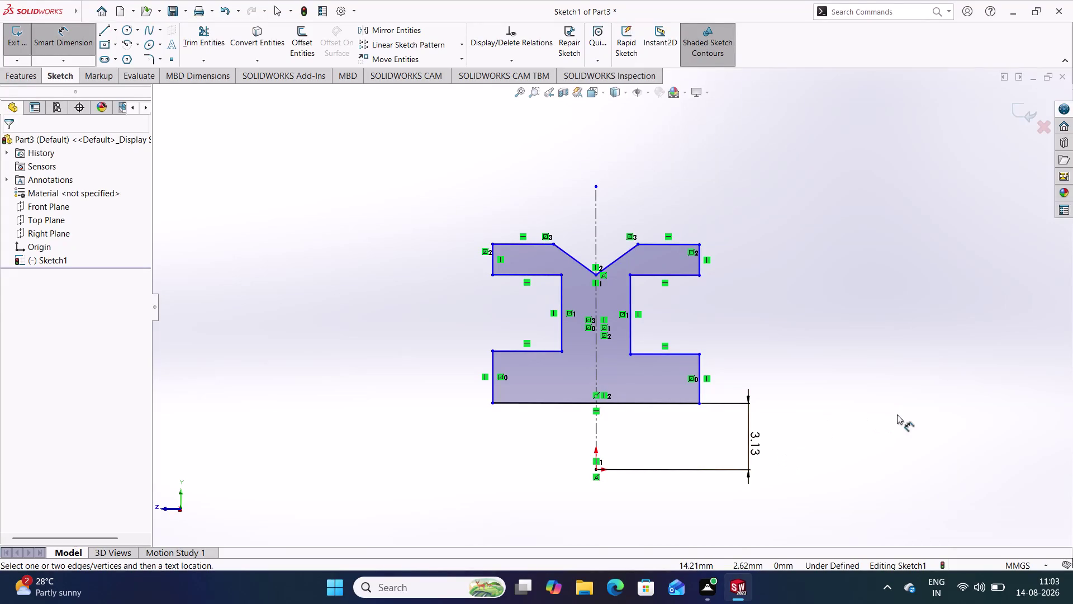
Delete the 3.13 offset dimension from the sketch.
drag(904, 418, 926, 303)
drag(773, 420, 796, 305)
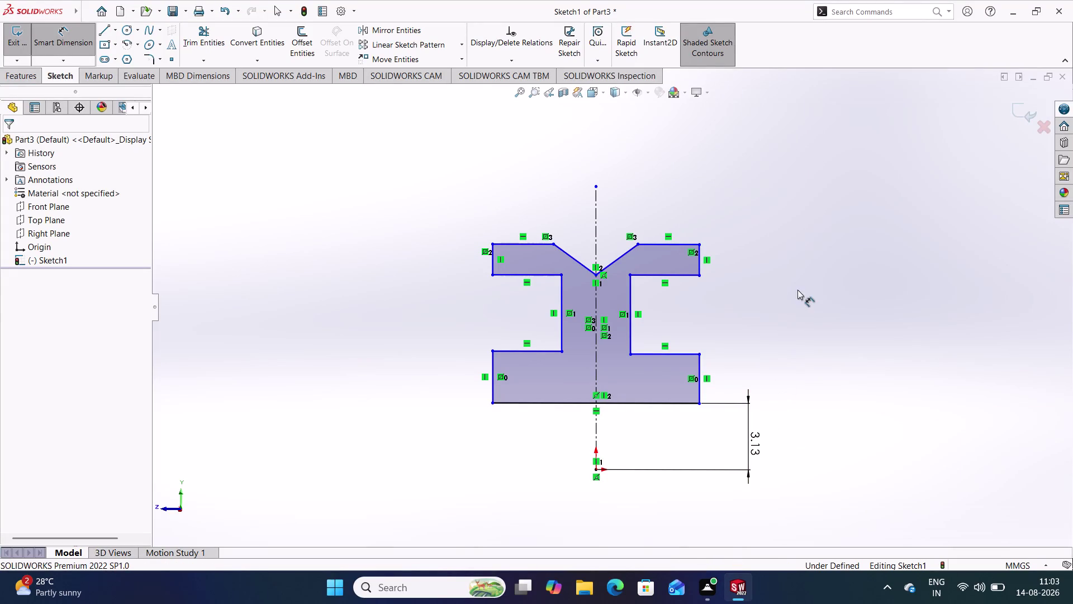
drag(796, 304, 799, 275)
right_drag(836, 464, 862, 292)
right_click(751, 434)
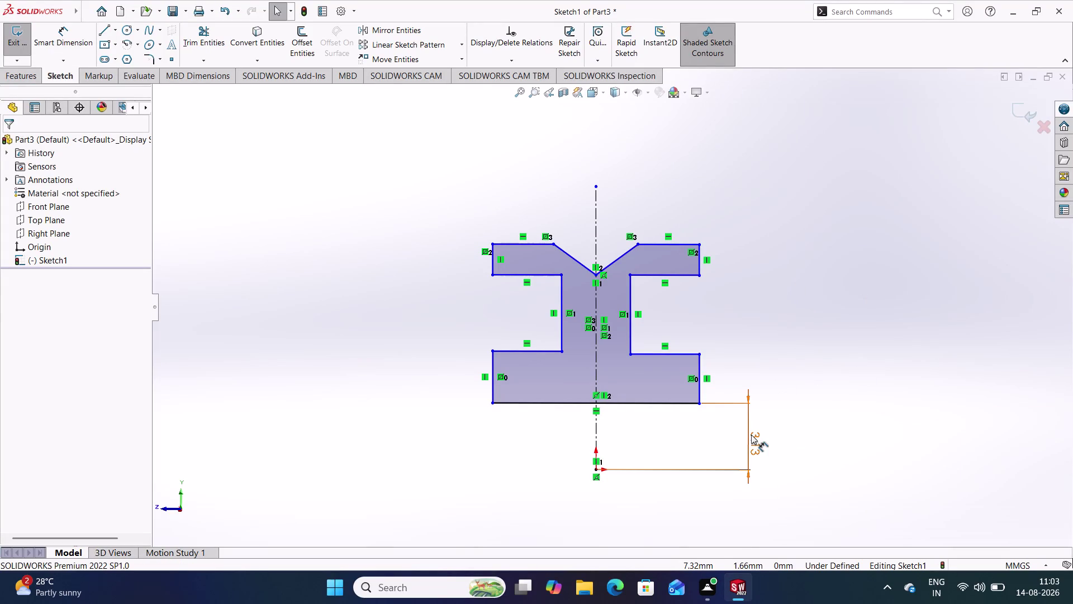
click(799, 433)
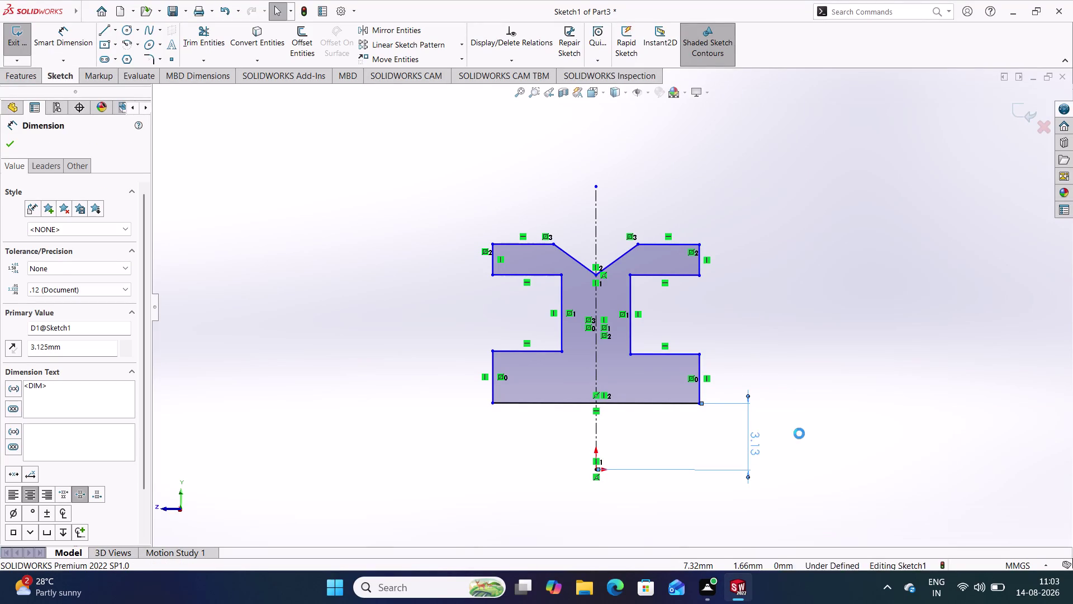
click(790, 395)
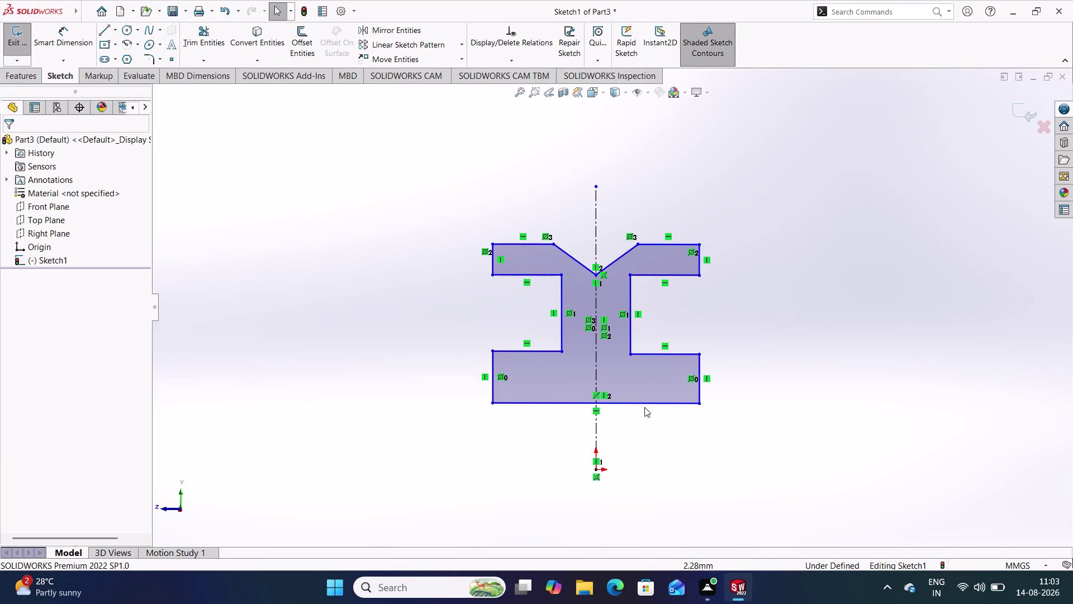
Make the bottom edge's midpoint coincident with the sketch origin.
click(644, 403)
click(592, 470)
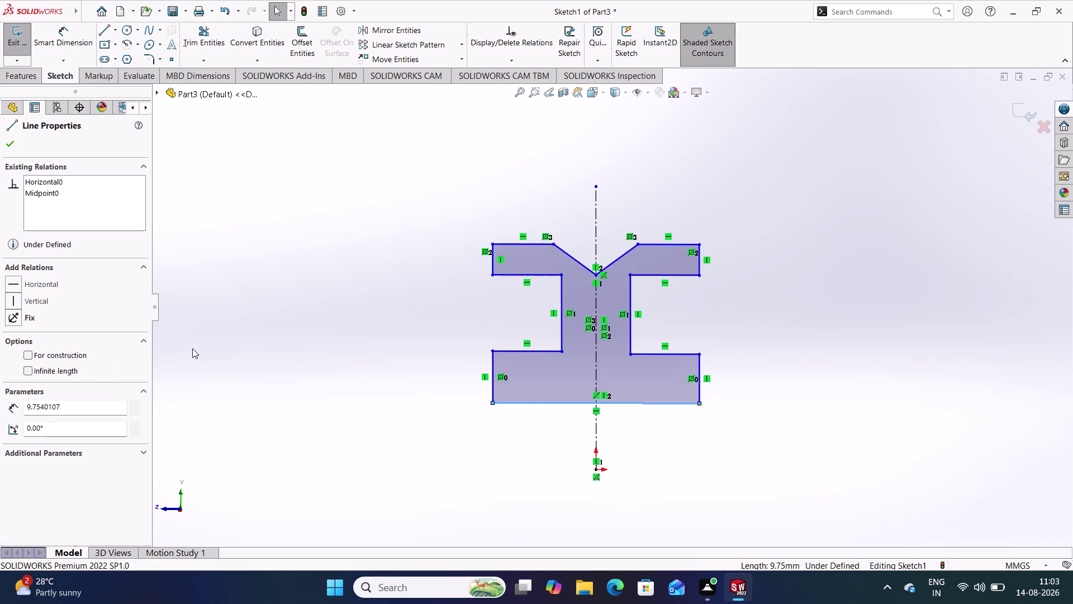
click(197, 347)
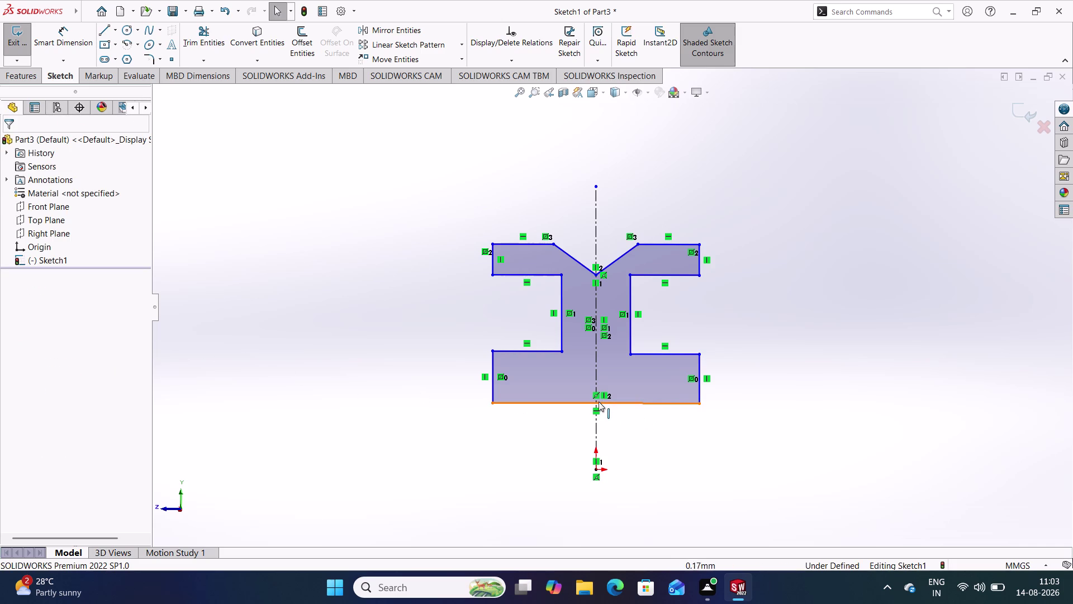
click(594, 401)
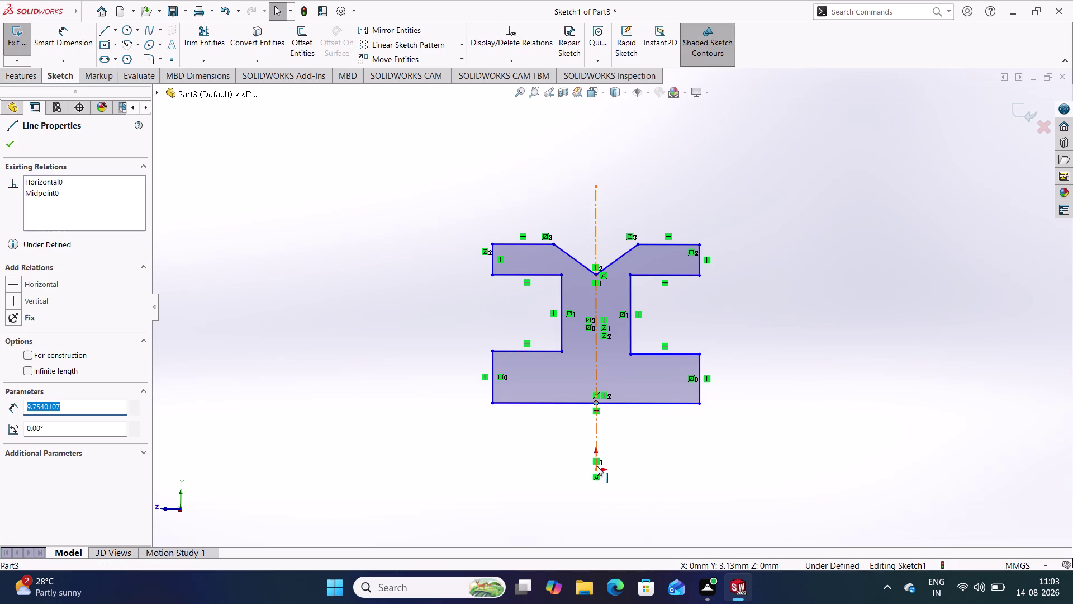
click(595, 468)
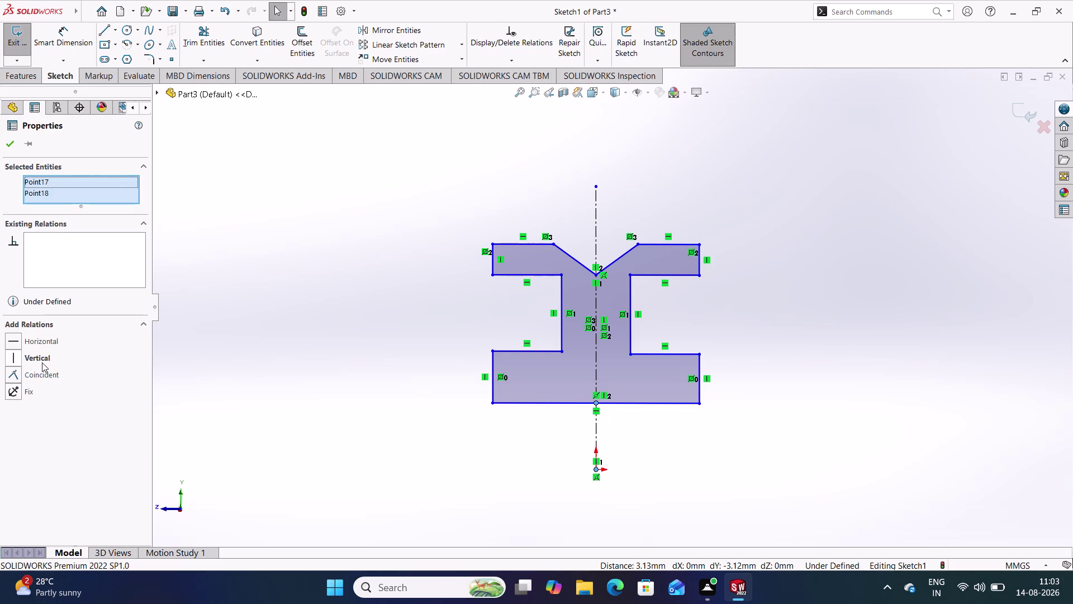
click(48, 374)
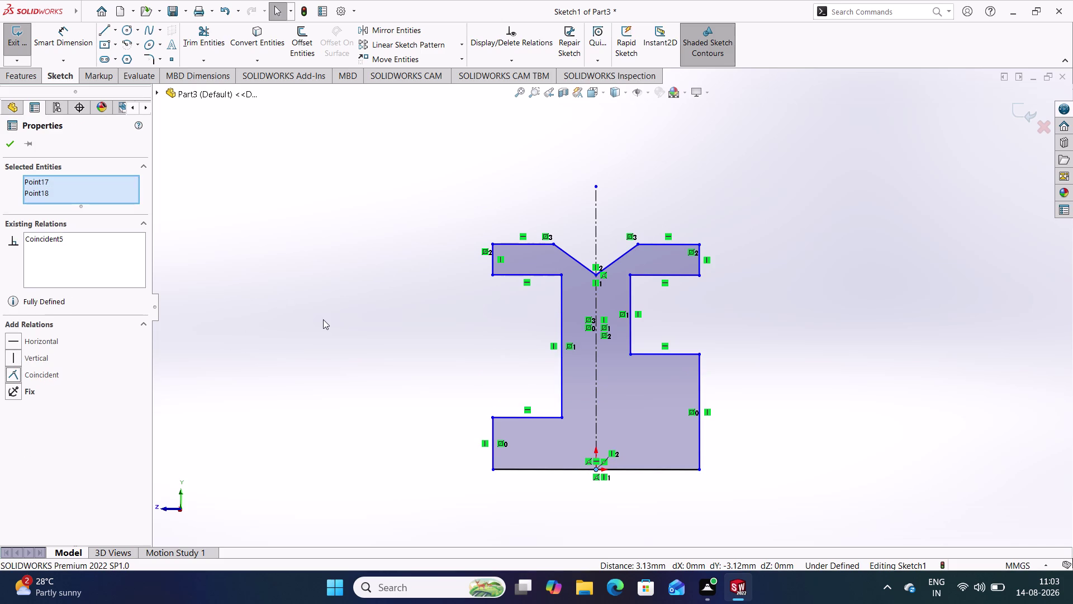
click(323, 319)
click(825, 364)
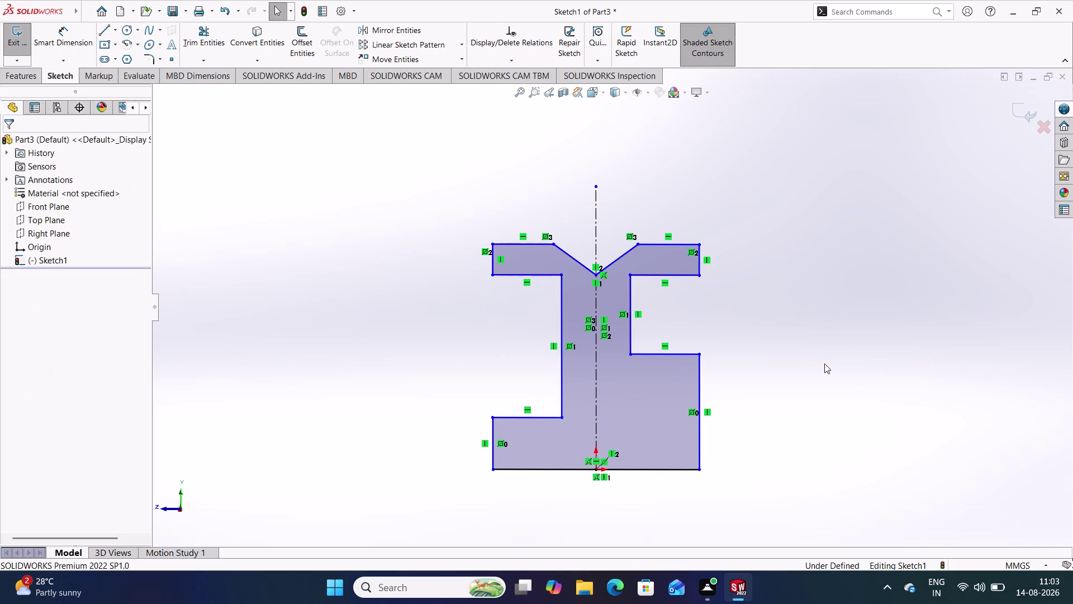
Make the lower left and lower right step edges equal.
drag(685, 356, 687, 382)
click(803, 366)
click(682, 381)
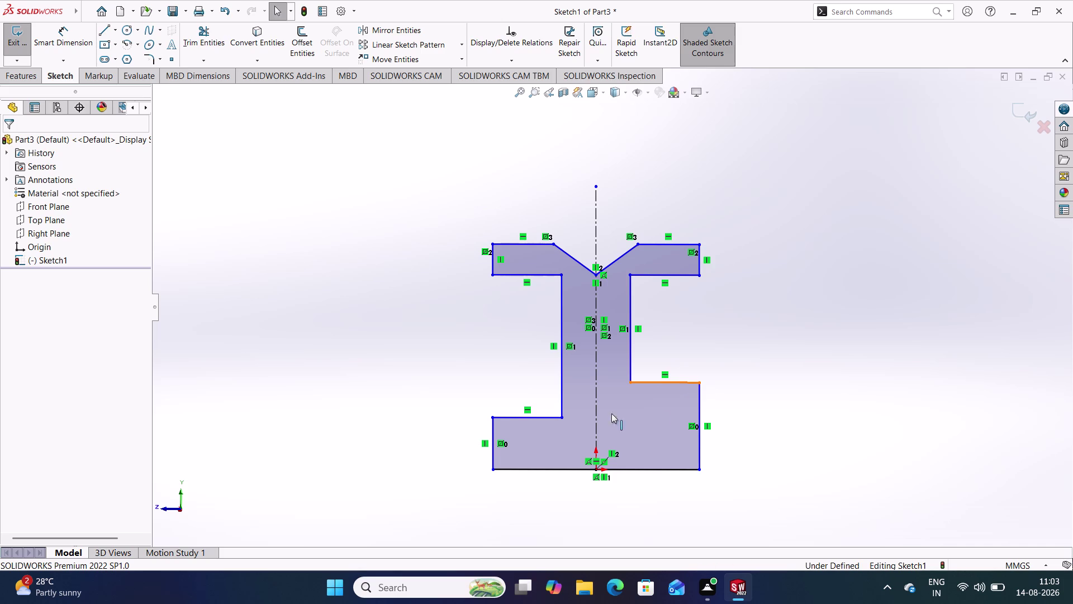
click(540, 419)
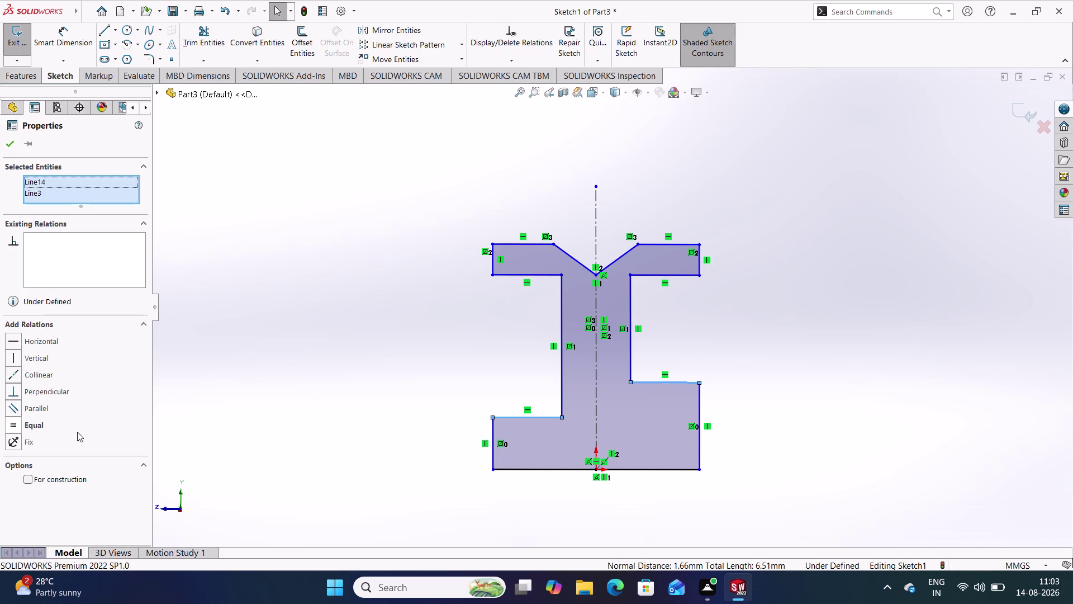
click(49, 377)
click(309, 323)
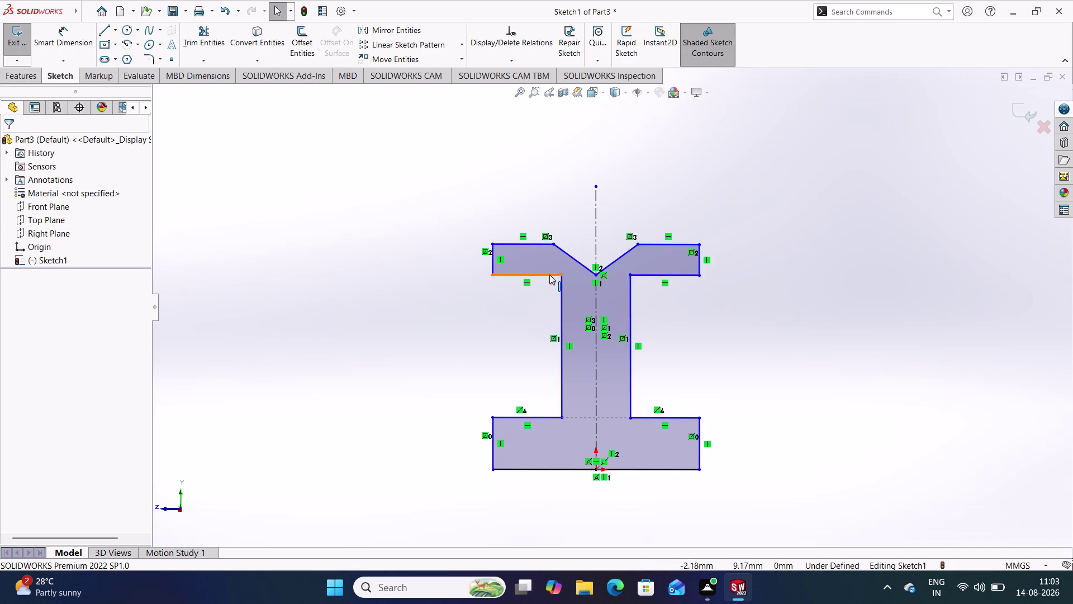
Make the left and right flange undersides collinear.
drag(549, 274, 549, 285)
click(508, 344)
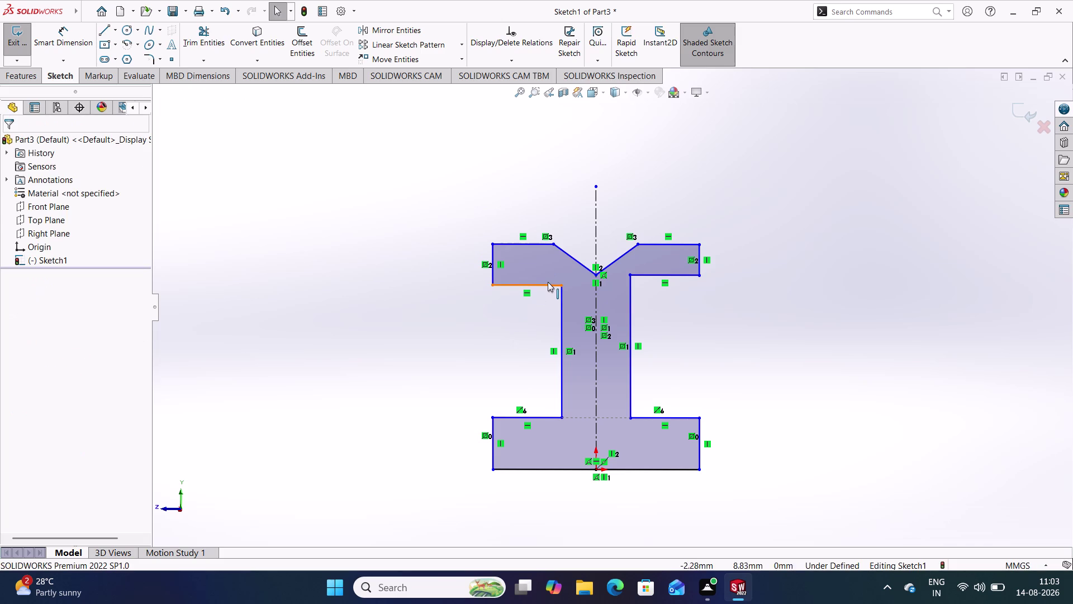
click(546, 285)
click(659, 274)
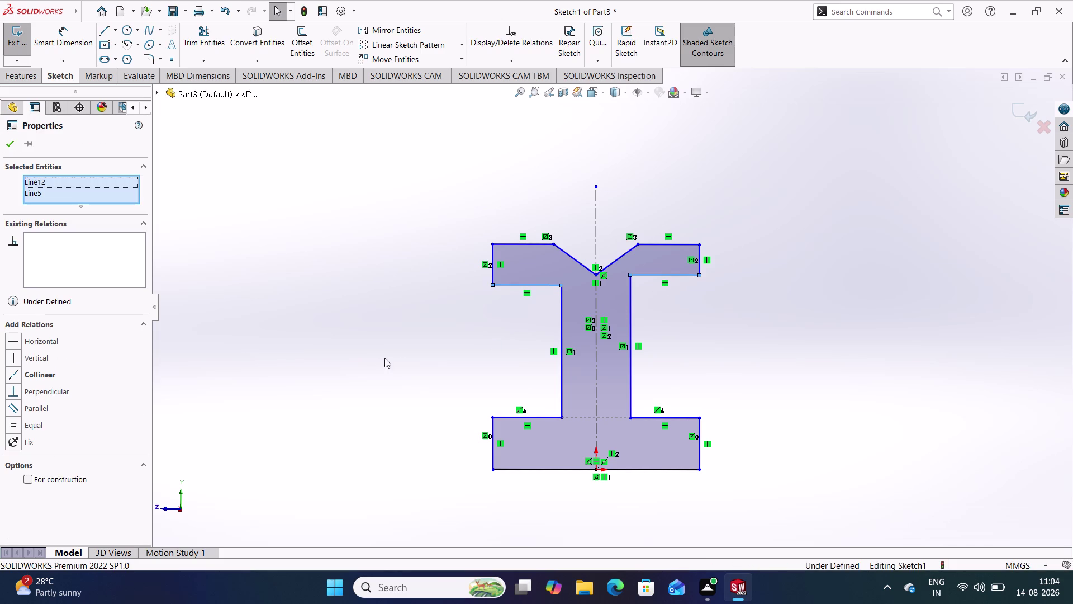
click(38, 372)
click(361, 271)
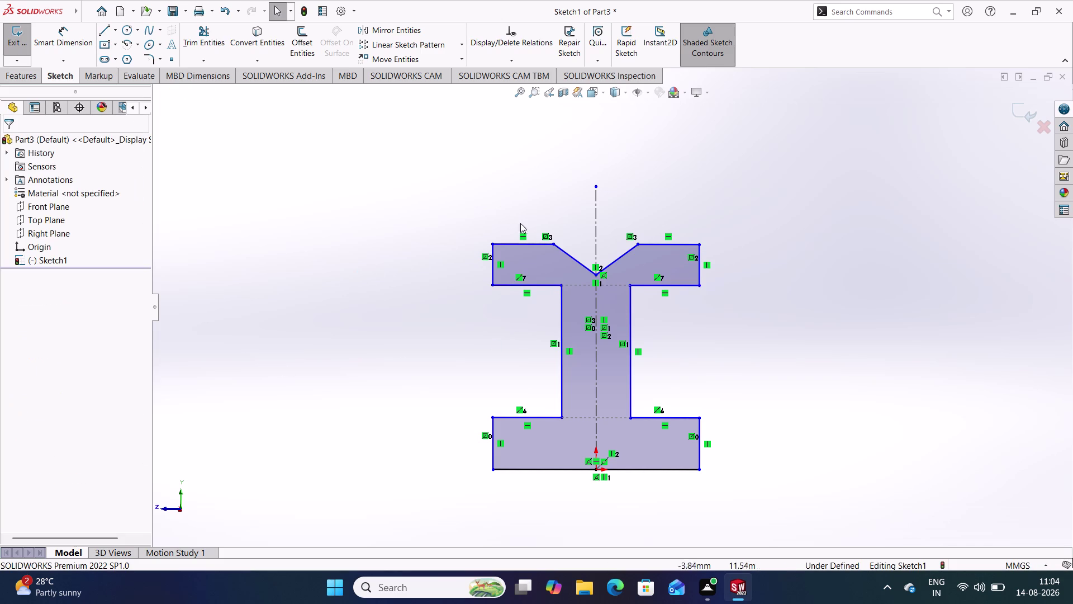
Make the top left and top right edges collinear.
click(532, 242)
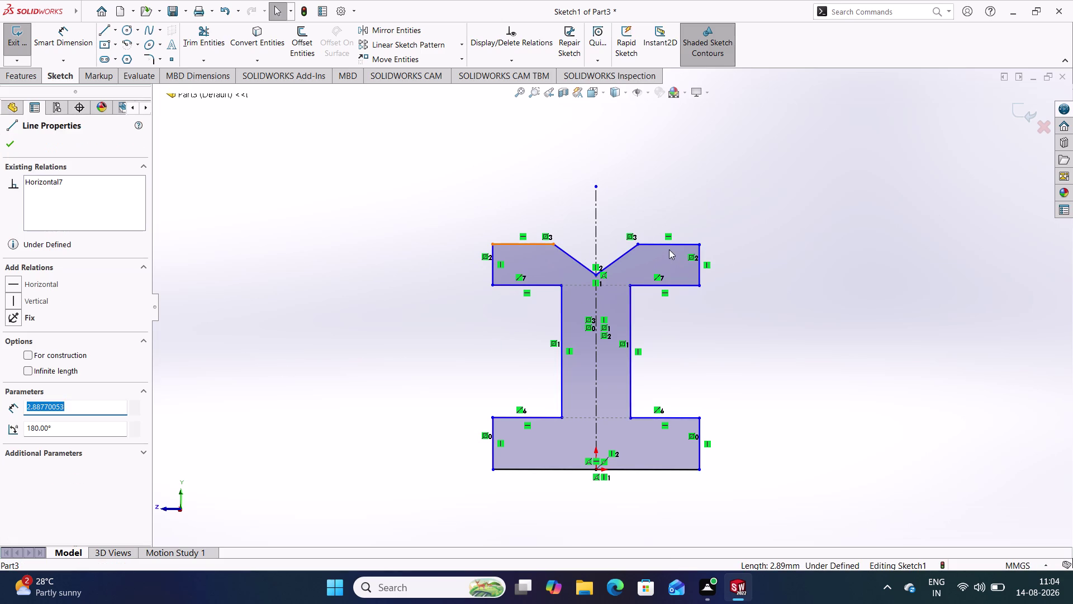
click(671, 243)
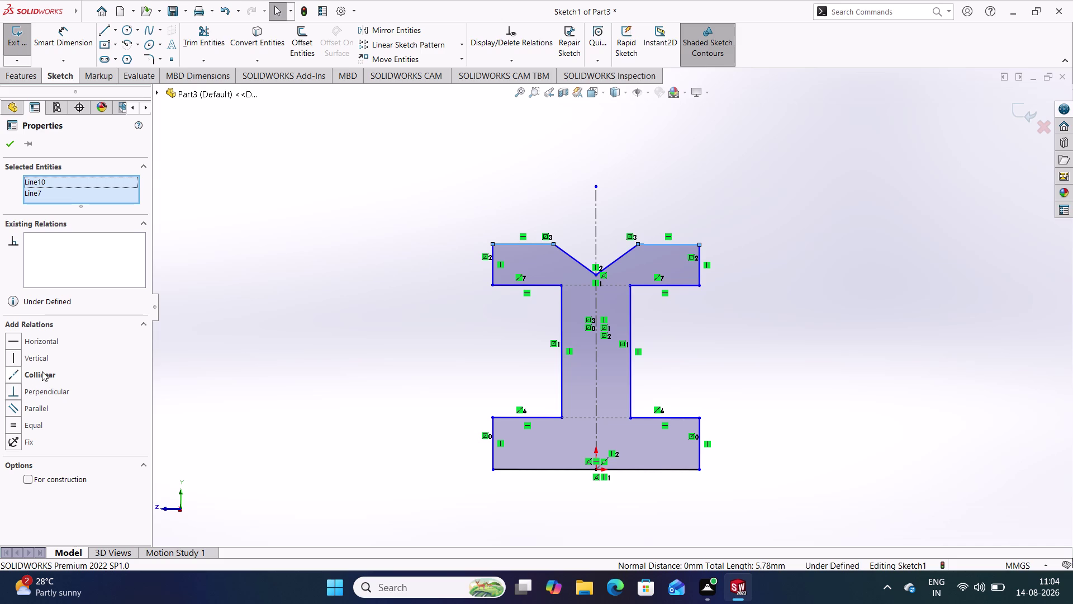
click(41, 373)
click(313, 263)
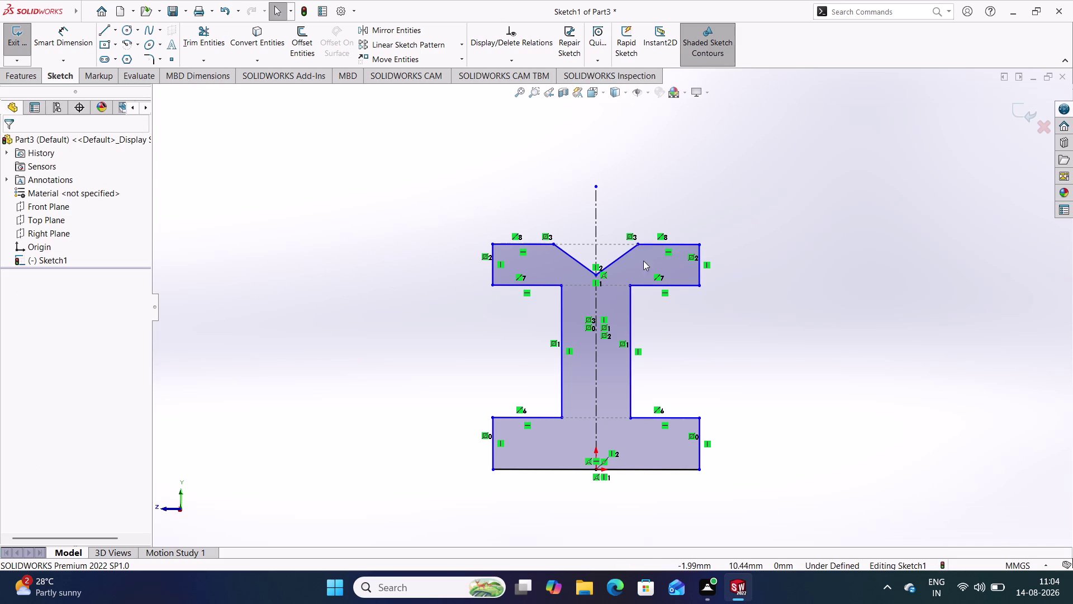
right_drag(801, 354, 805, 219)
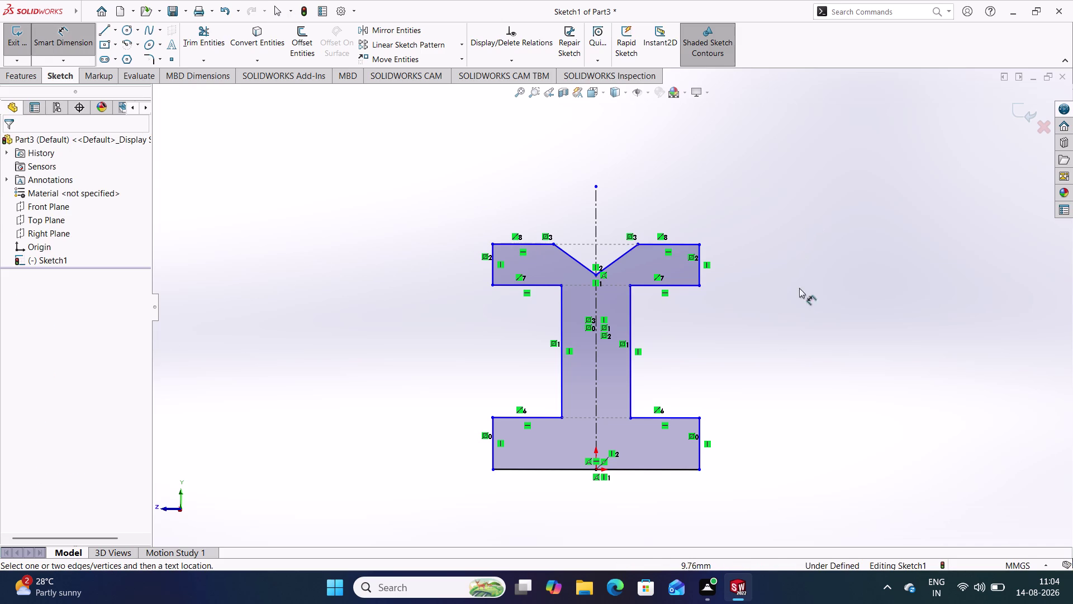
Dimension the lower shoulder's right edge at 10, then change it to 5 mm.
click(698, 459)
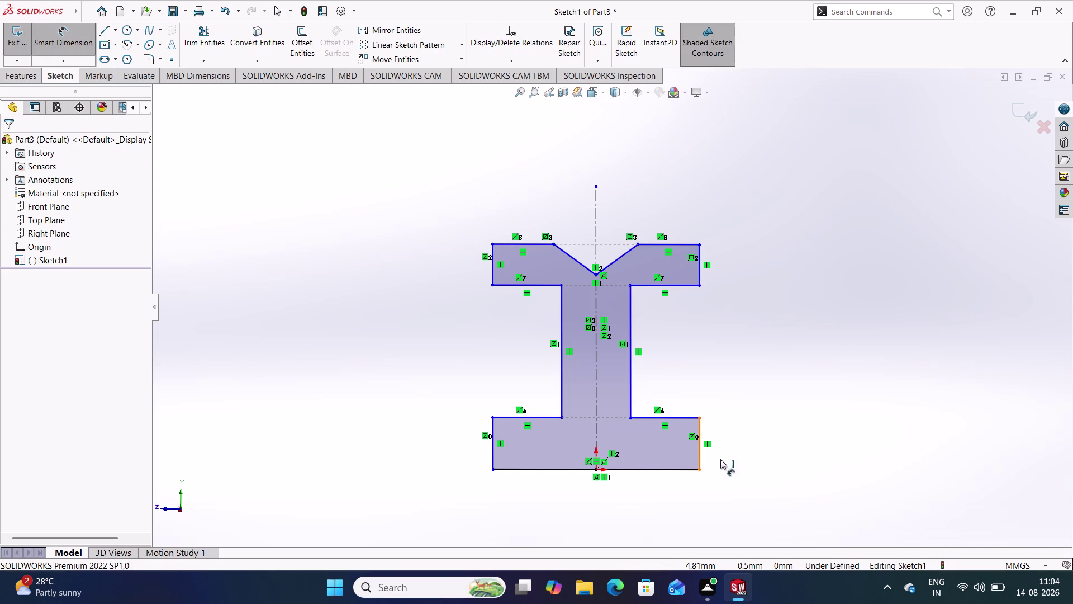
click(749, 450)
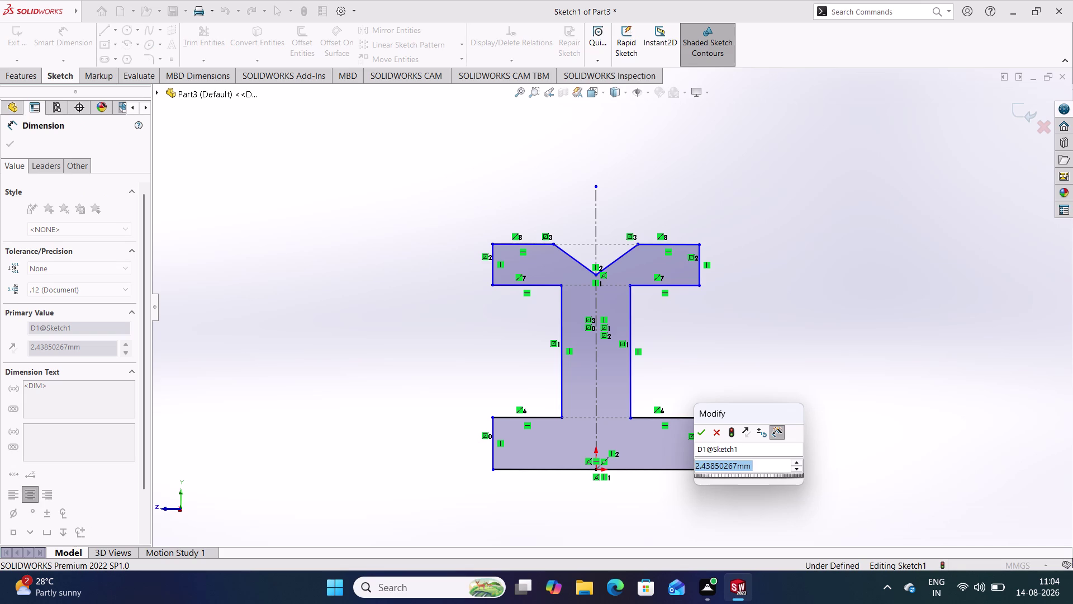
text(1)
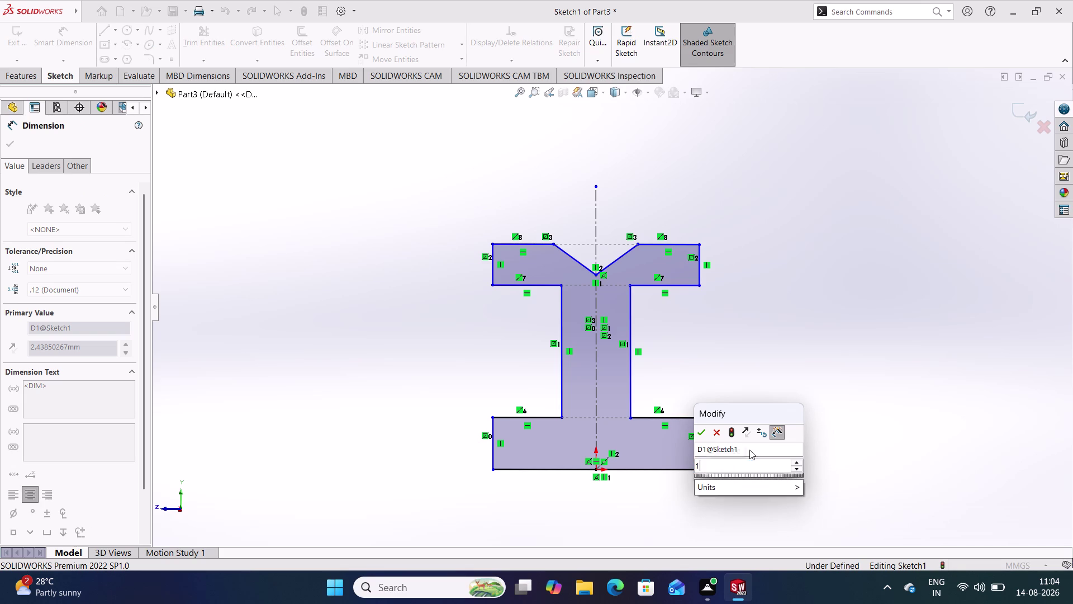
text(0)
key(Return)
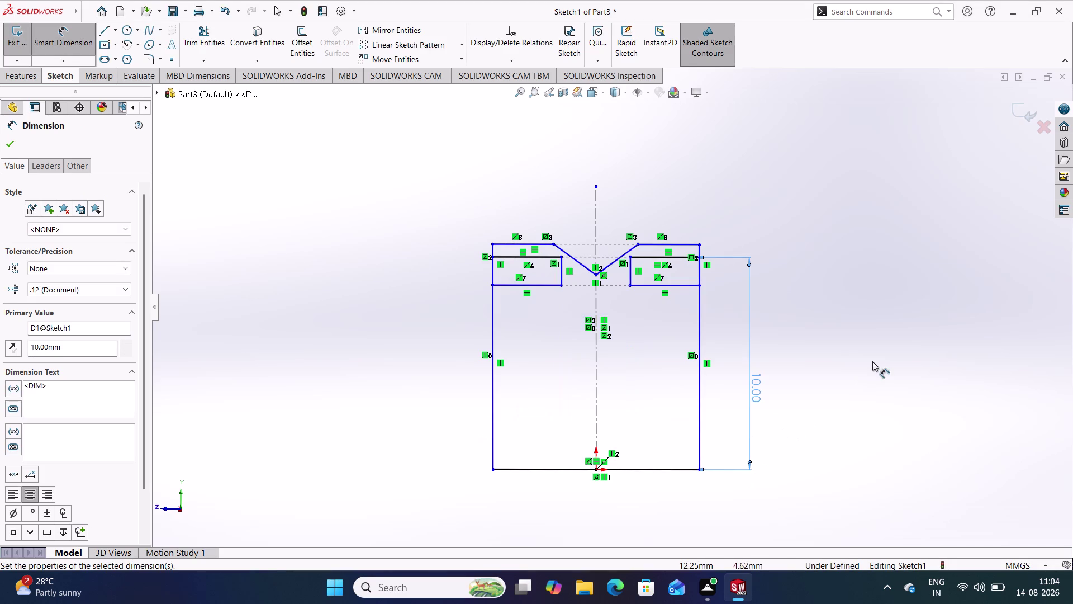
click(879, 357)
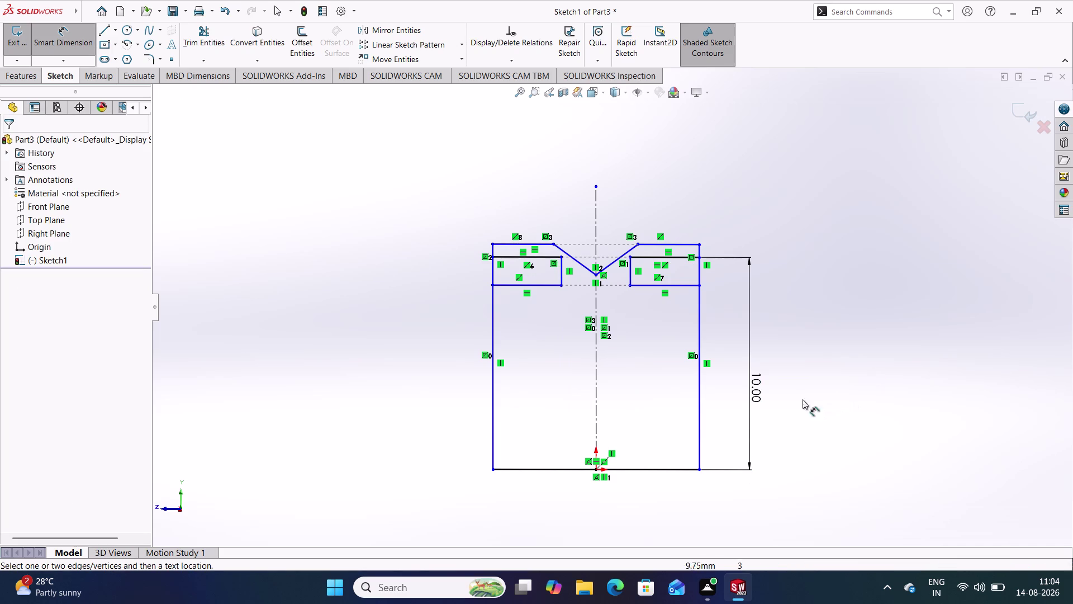
double_click(759, 381)
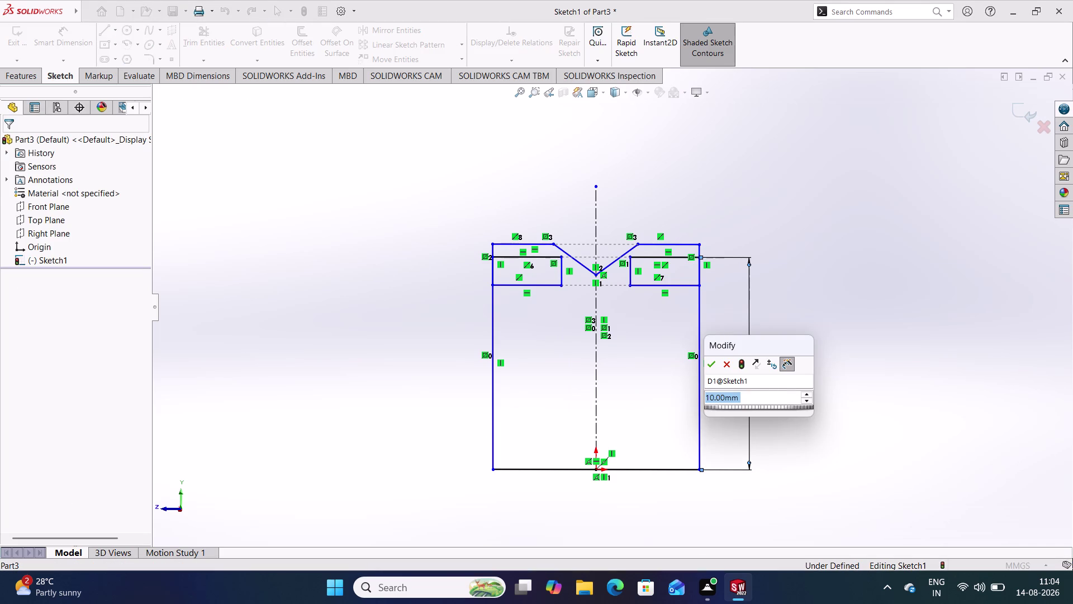
key(5)
key(Return)
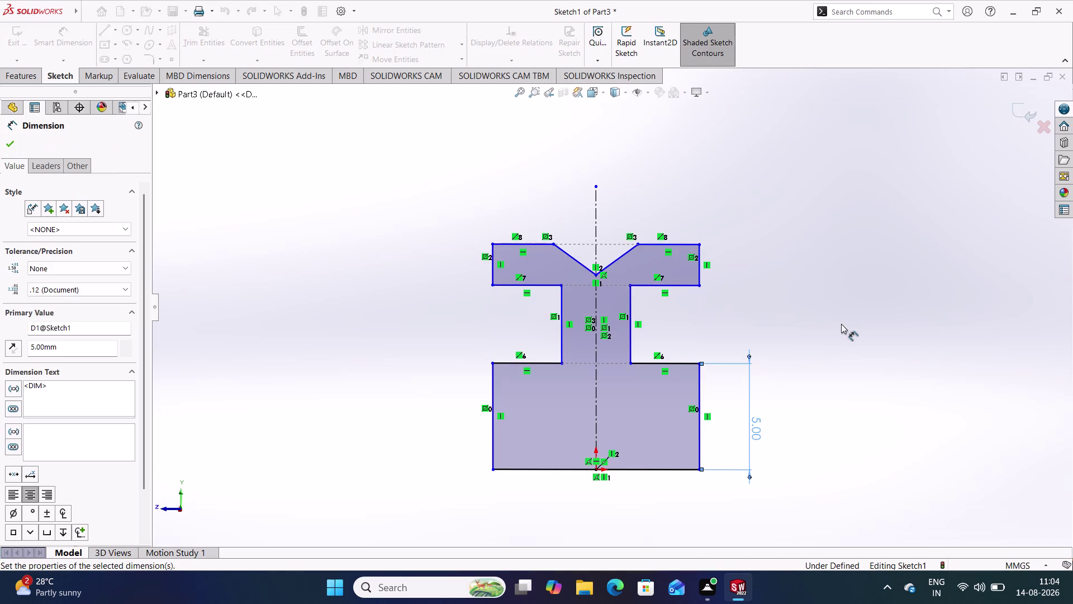
click(837, 325)
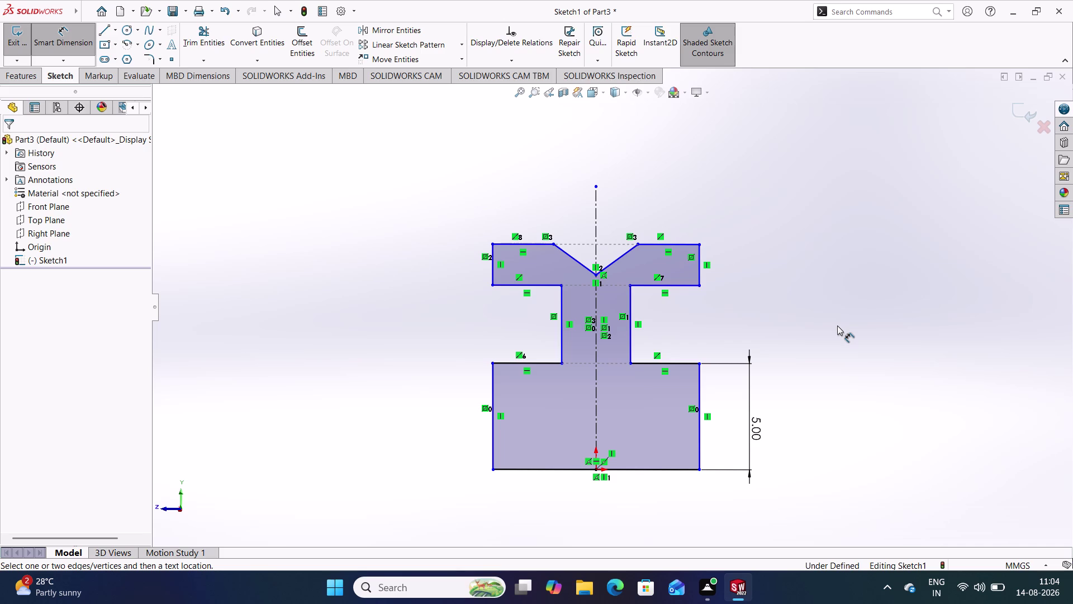
click(700, 466)
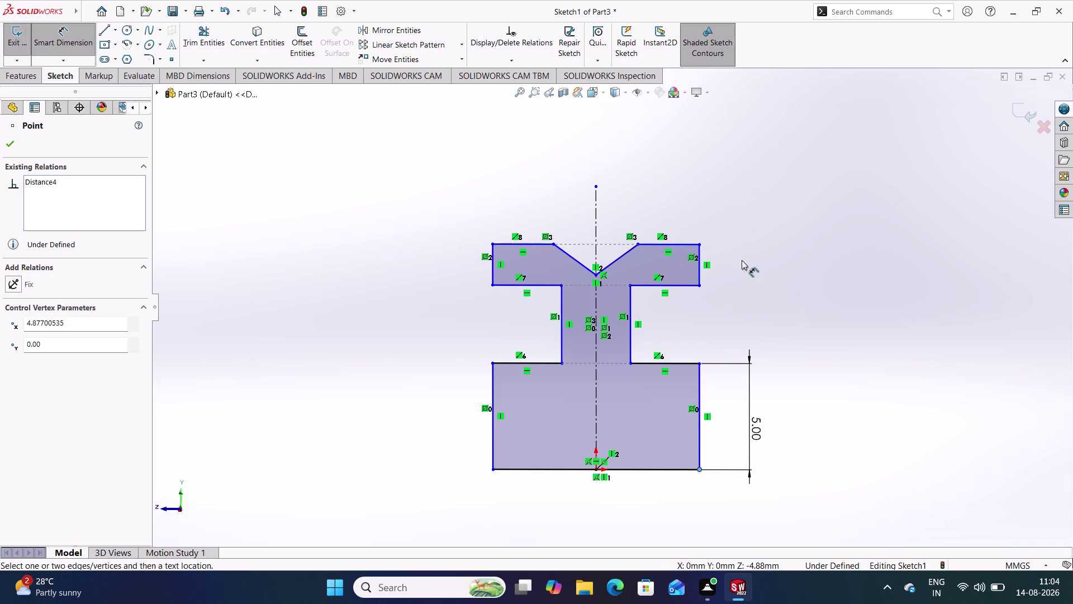
Set the profile's overall height dimension to 20 mm.
click(701, 245)
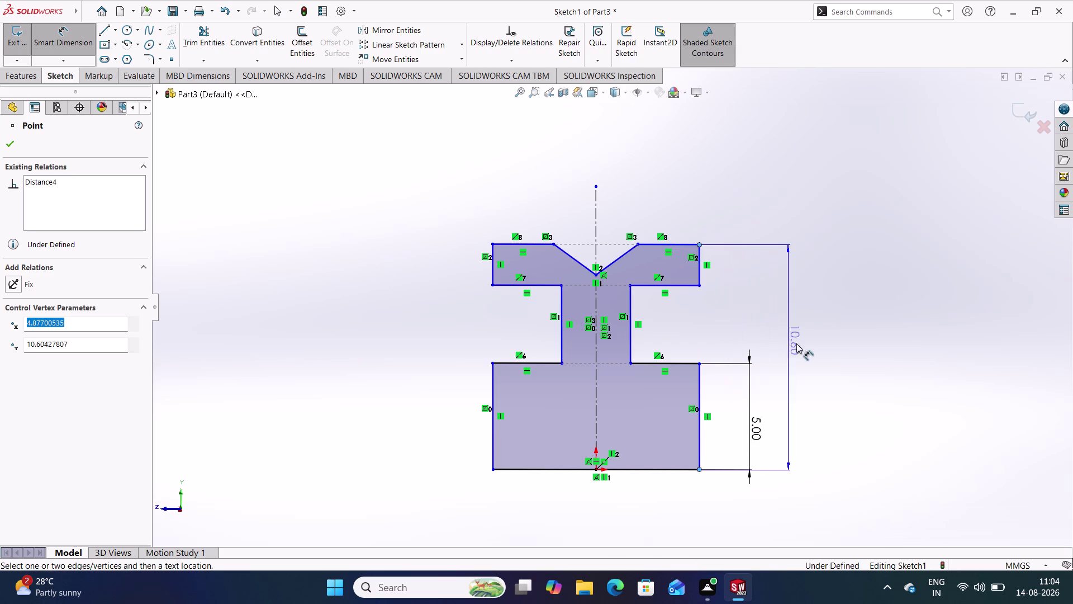
click(808, 368)
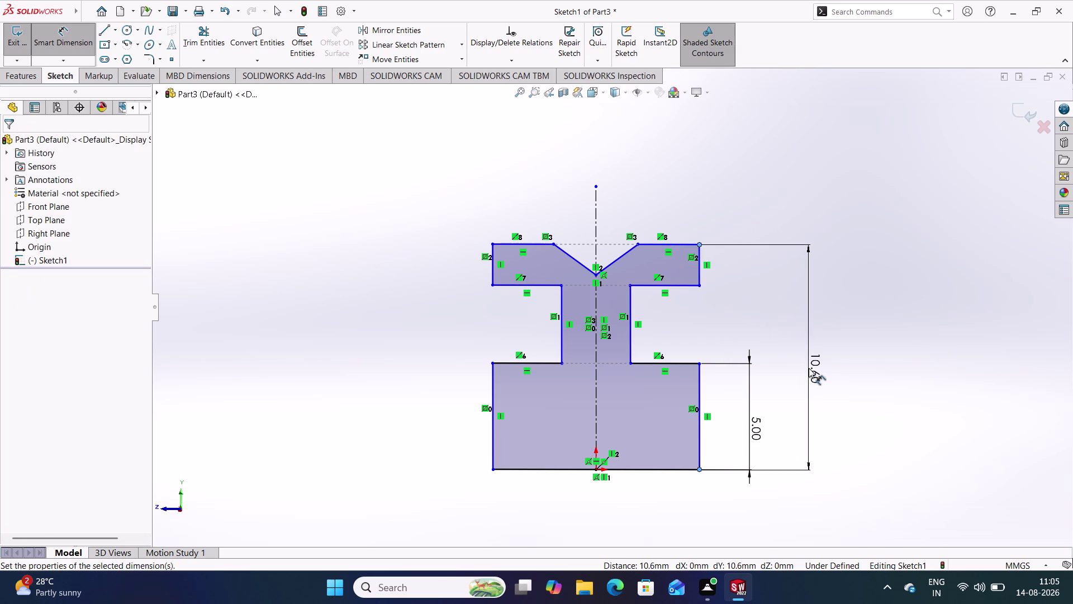
text(20)
key(Return)
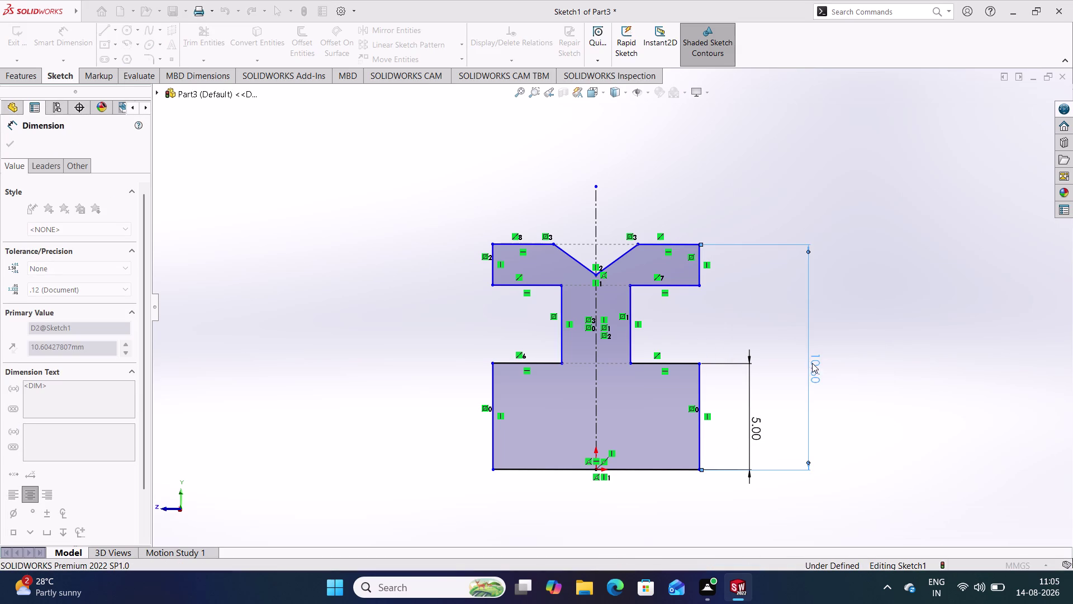
Dimension the height from the base corner to the head's underside at 16 mm.
click(885, 274)
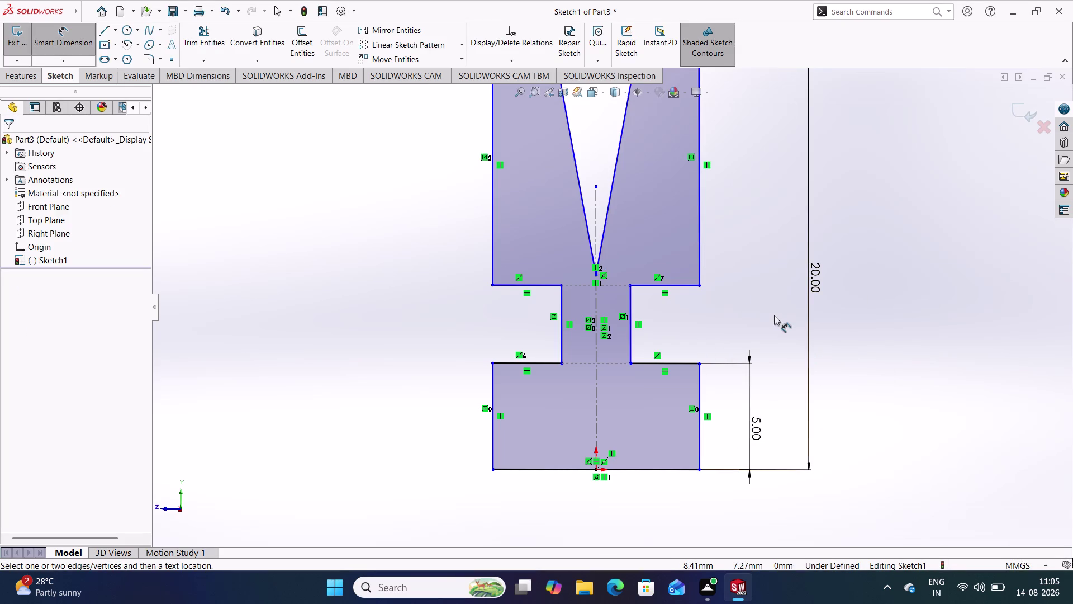
click(700, 470)
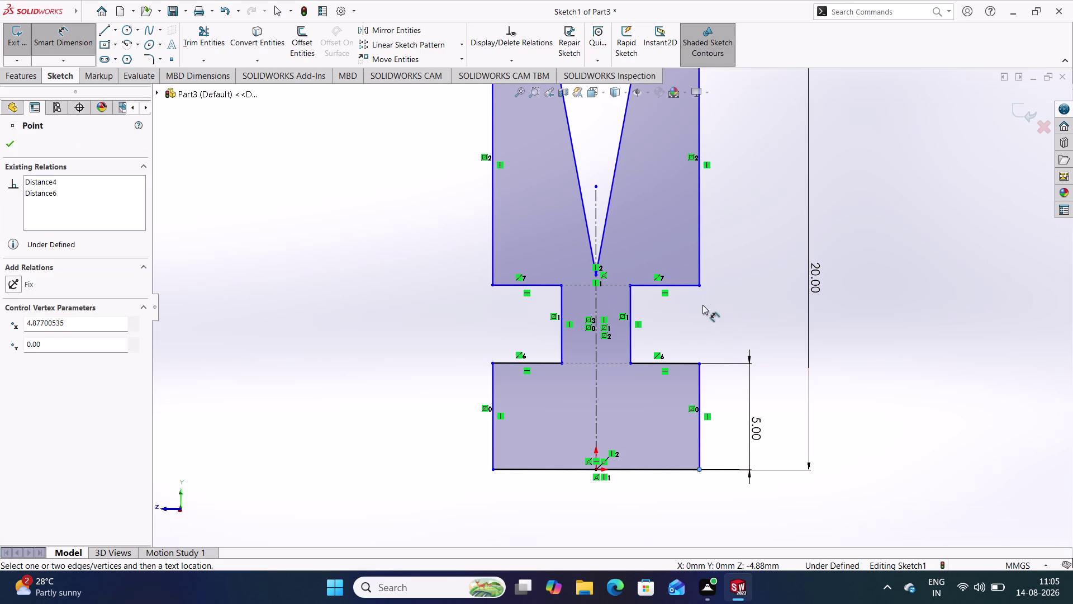
click(702, 288)
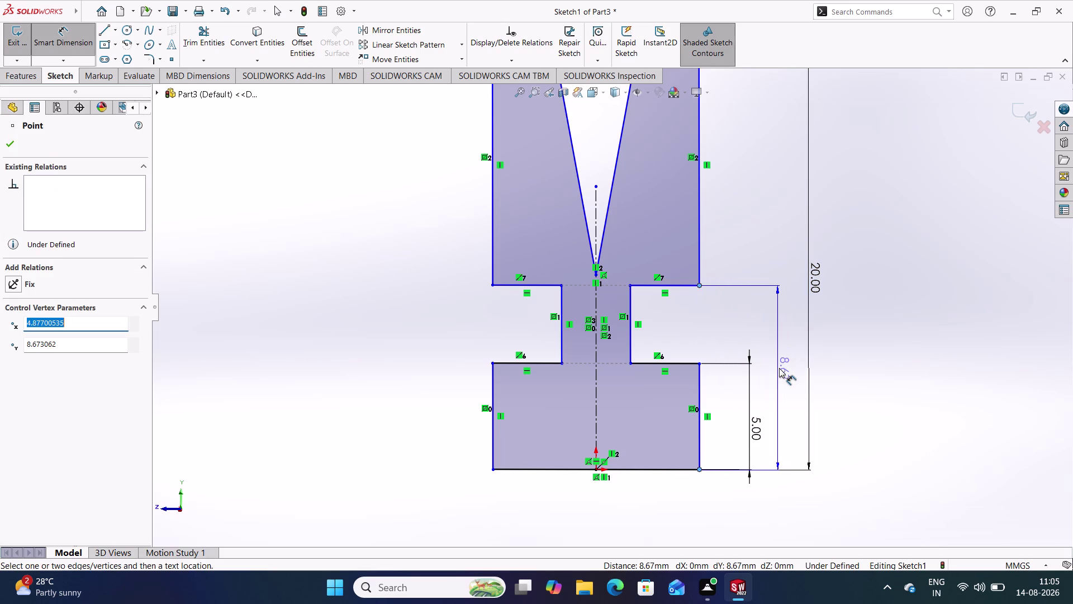
click(779, 333)
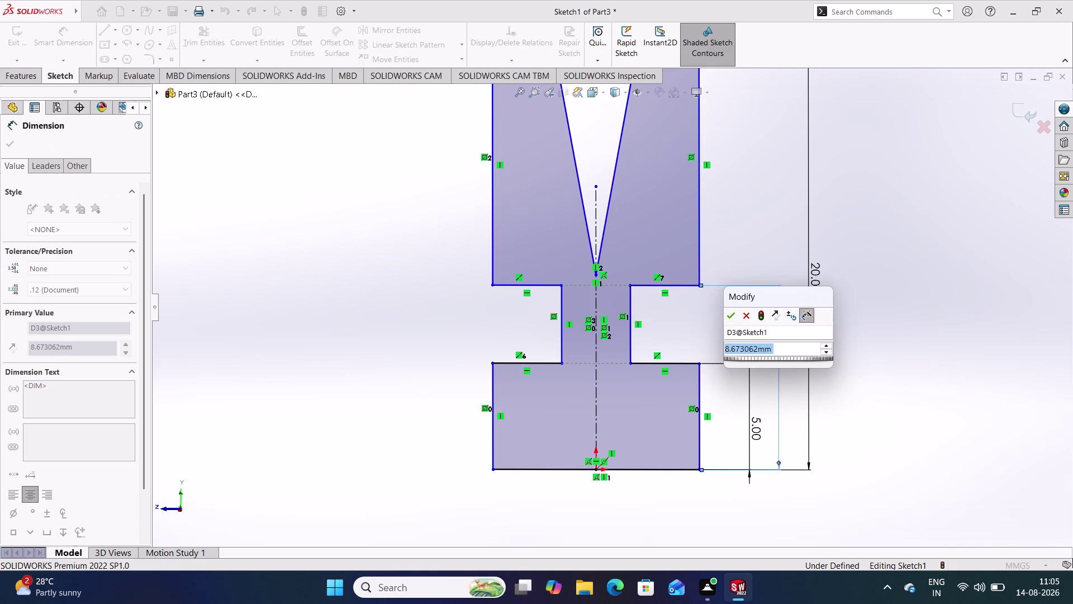
text(33)
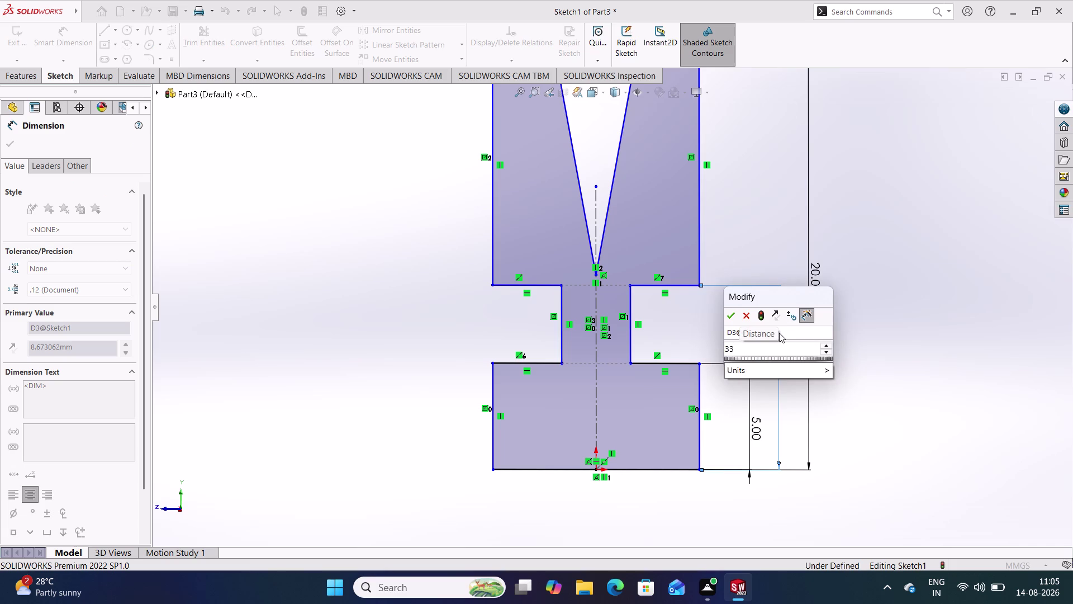
key(backslash)
key(2)
key(Return)
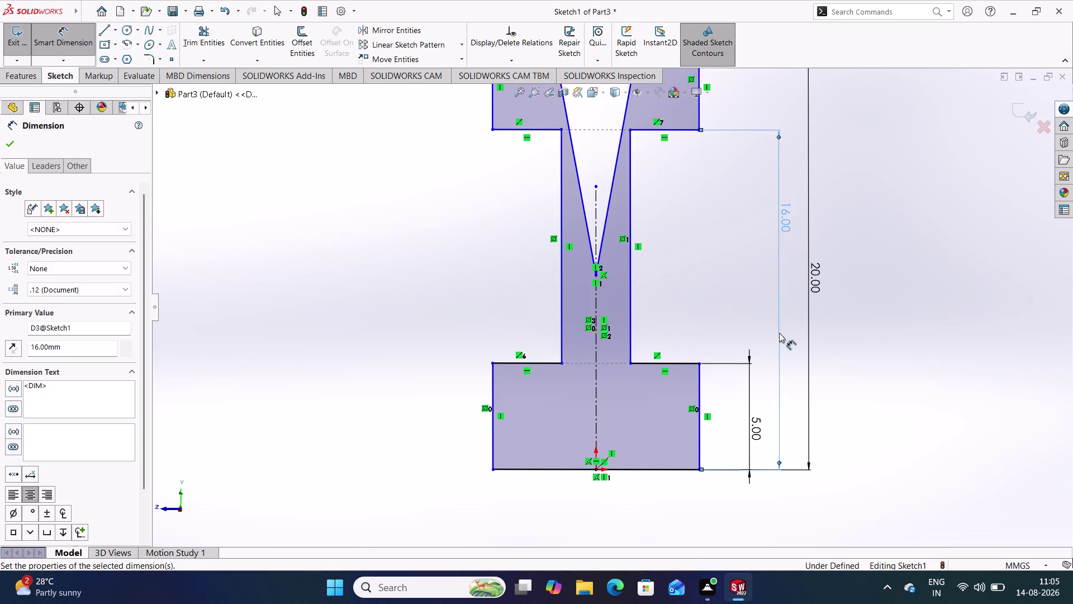
click(702, 251)
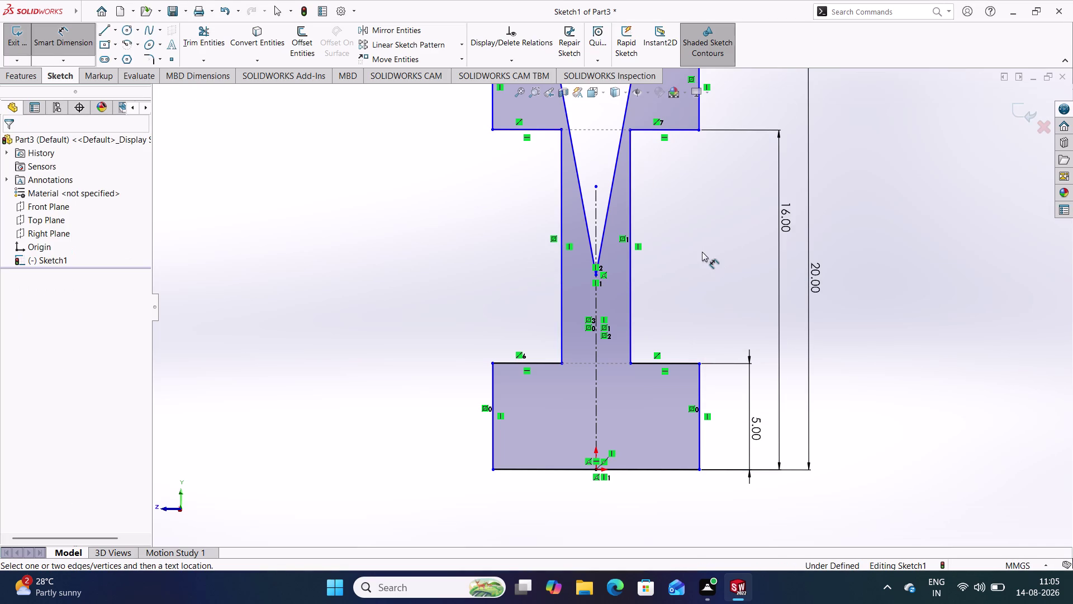
Change the head-underside height dimension to 16.5 mm.
double_click(784, 212)
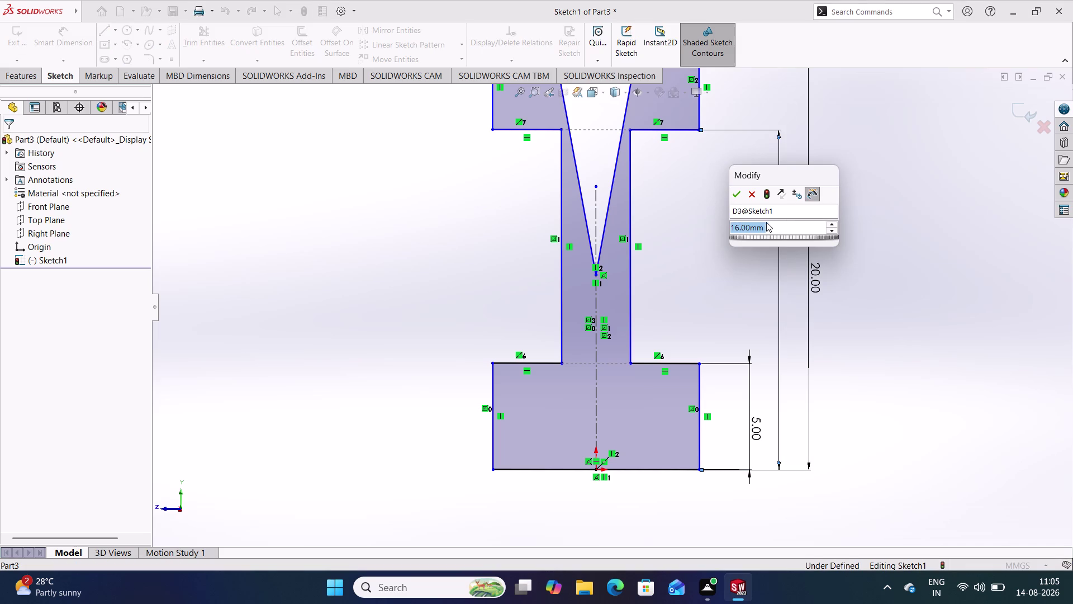
click(751, 224)
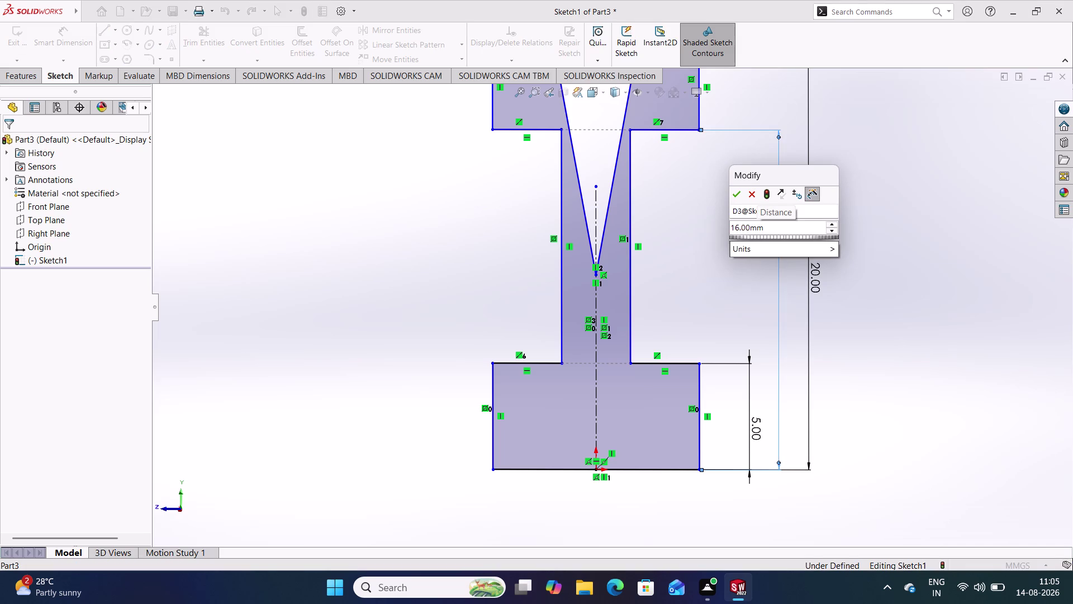
text(\\)
key(BackSpace)
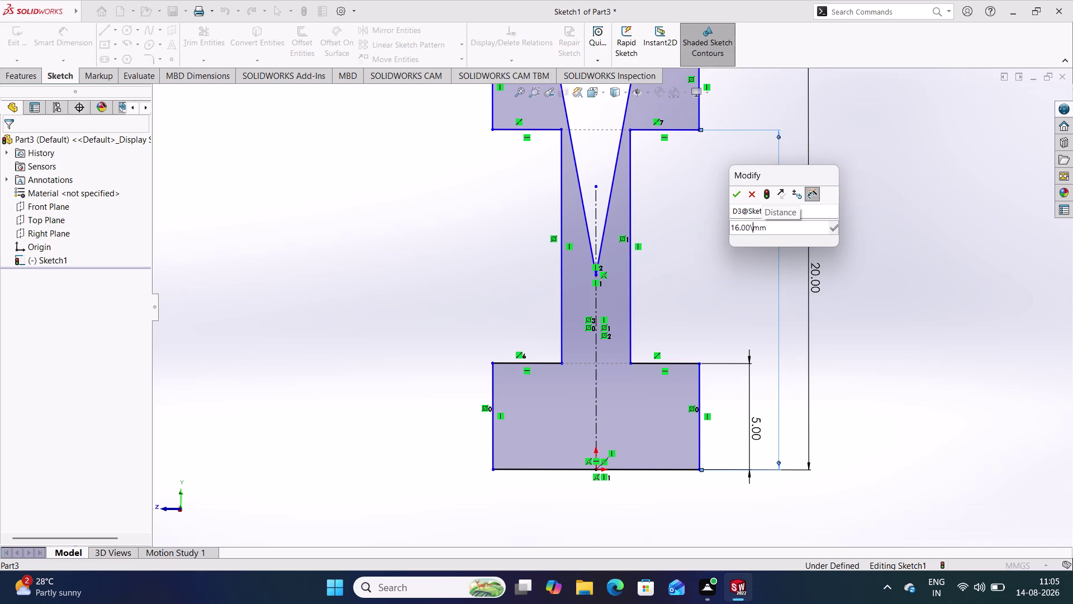
key(BackSpace)
key(BackSpace)
key(BackSpace)
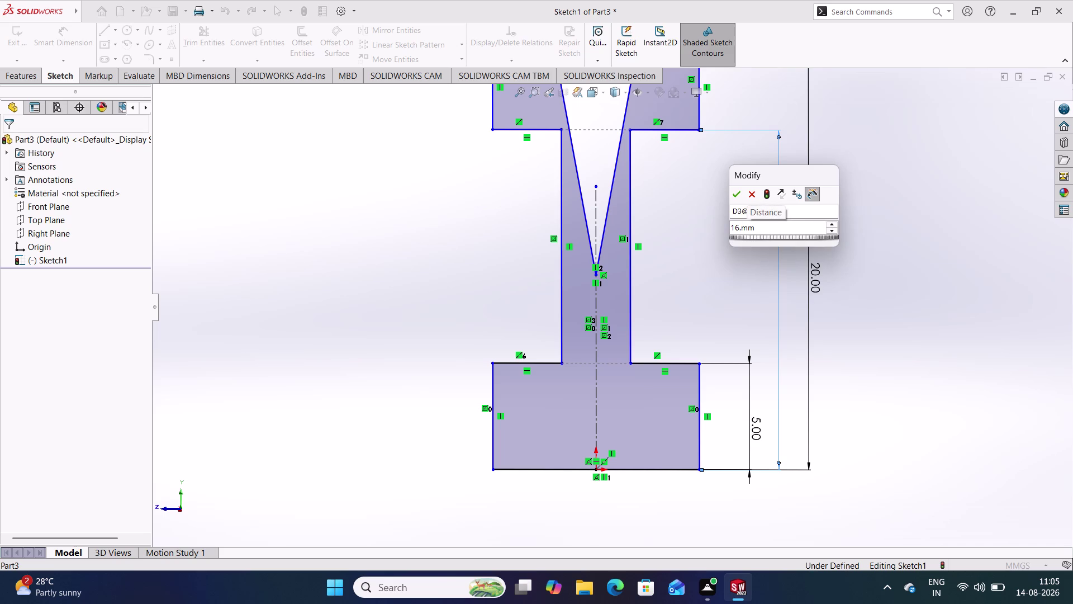
key(5)
key(Return)
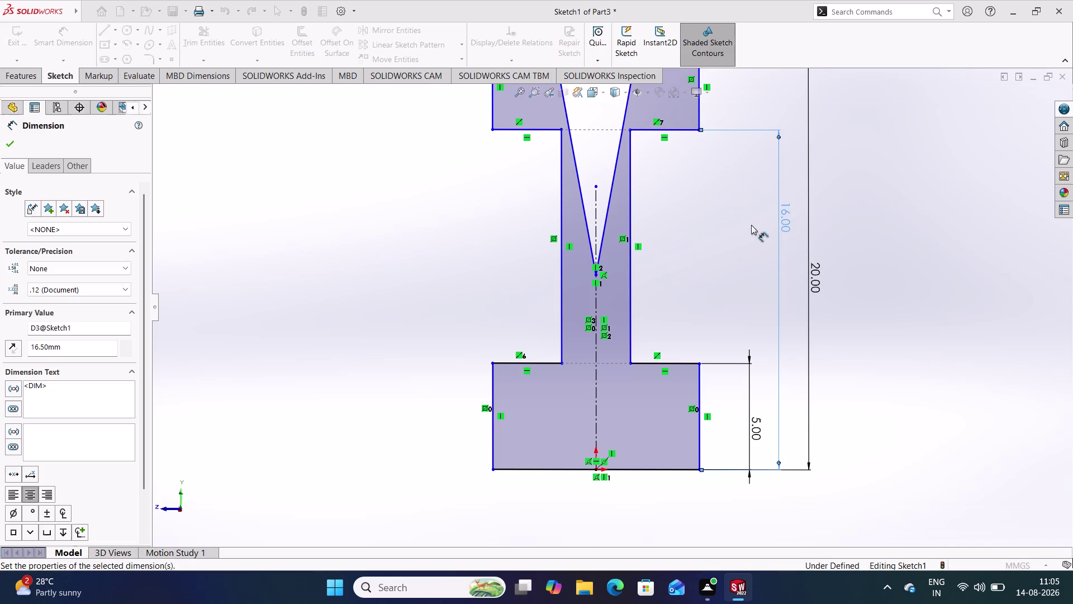
click(892, 208)
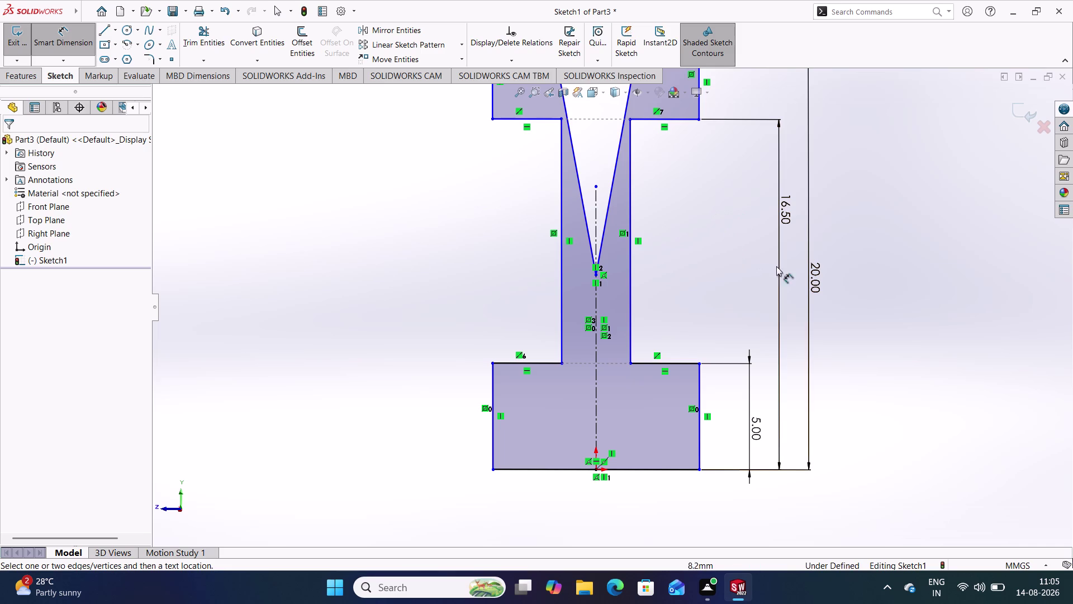
right_drag(893, 362, 882, 198)
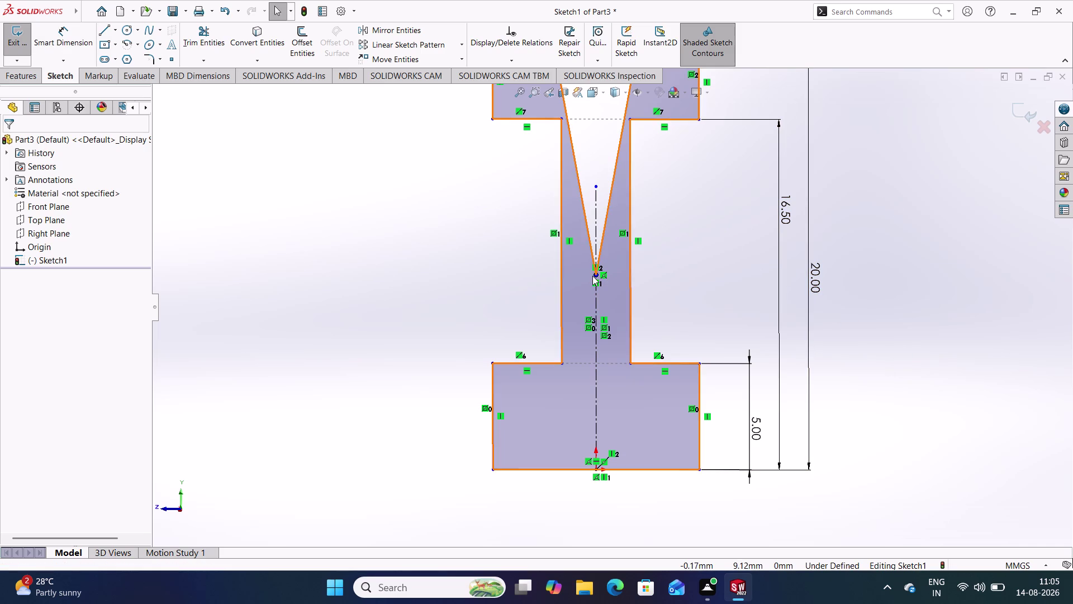
Drag the V-notch tip up onto the head's lower edge.
drag(596, 274, 599, 129)
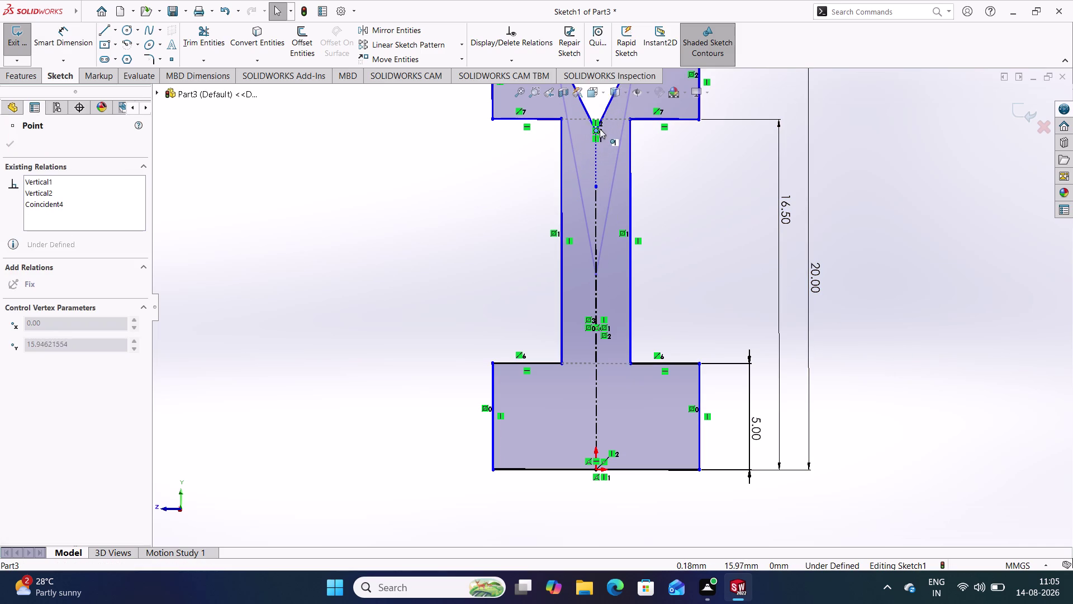
drag(600, 129, 601, 119)
click(721, 183)
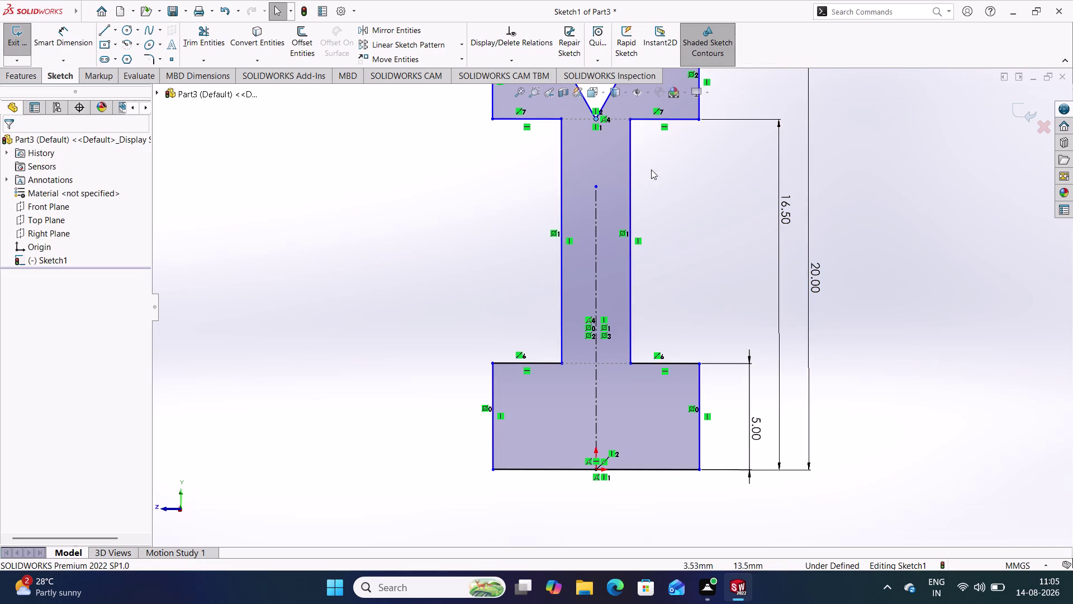
Extend the centerline up through the head, above its top edge.
scroll(up, 3)
scroll(up, 3)
scroll(down, 3)
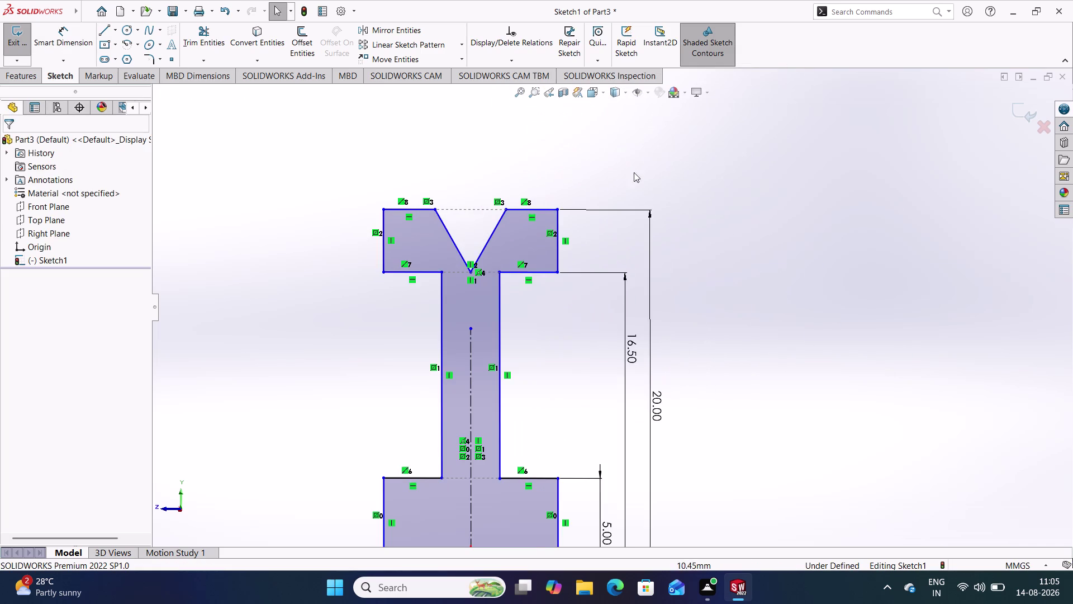
scroll(down, 3)
middle_drag(495, 178, 507, 165)
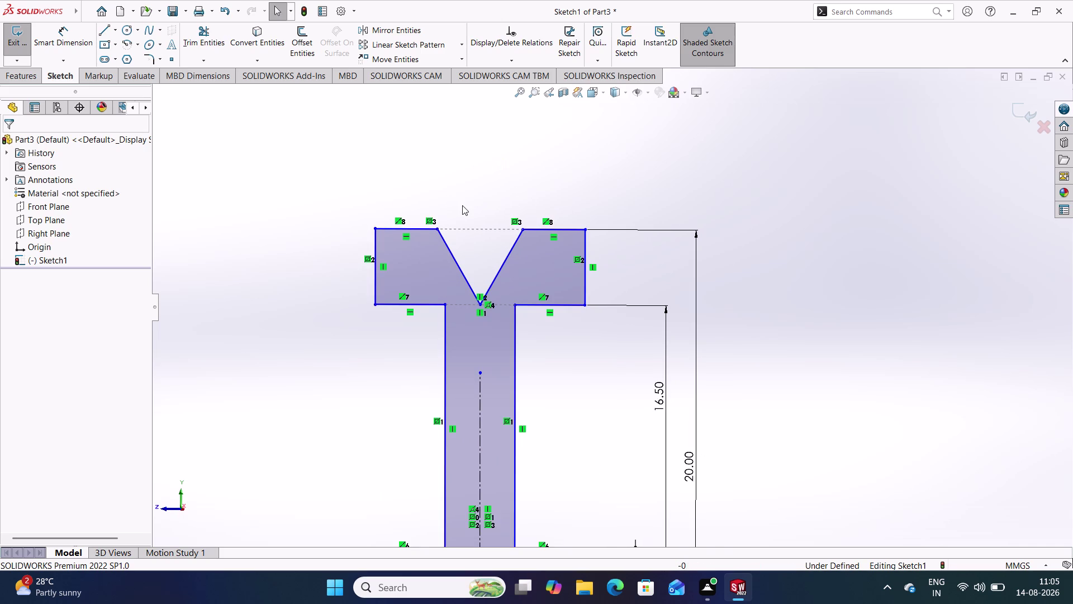
scroll(down, 3)
scroll(up, 3)
scroll(down, 3)
scroll(down, 3)
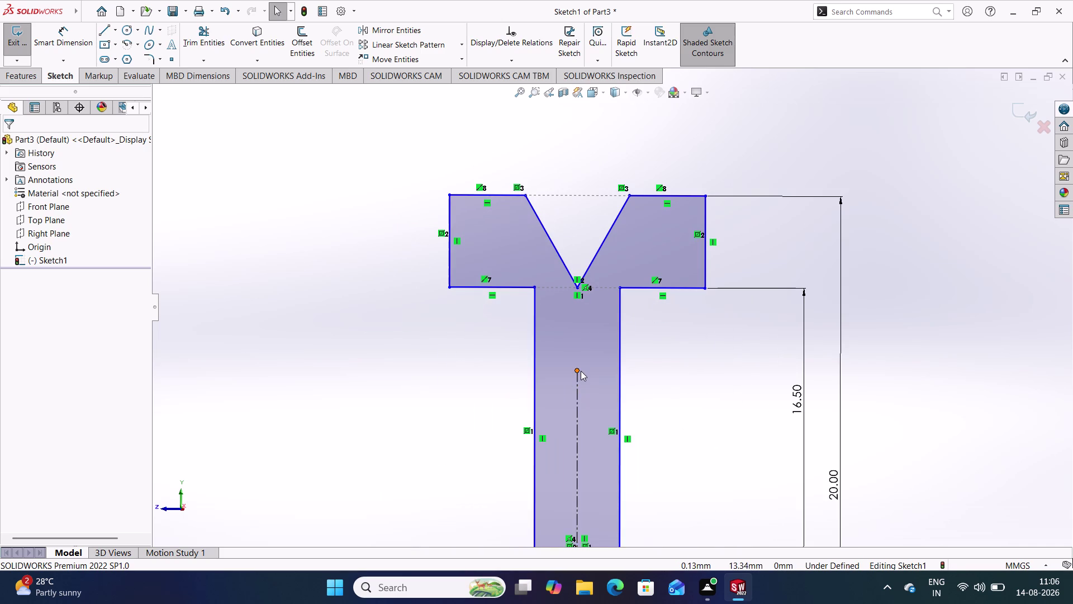
drag(578, 370, 587, 153)
click(695, 384)
right_drag(955, 408, 952, 284)
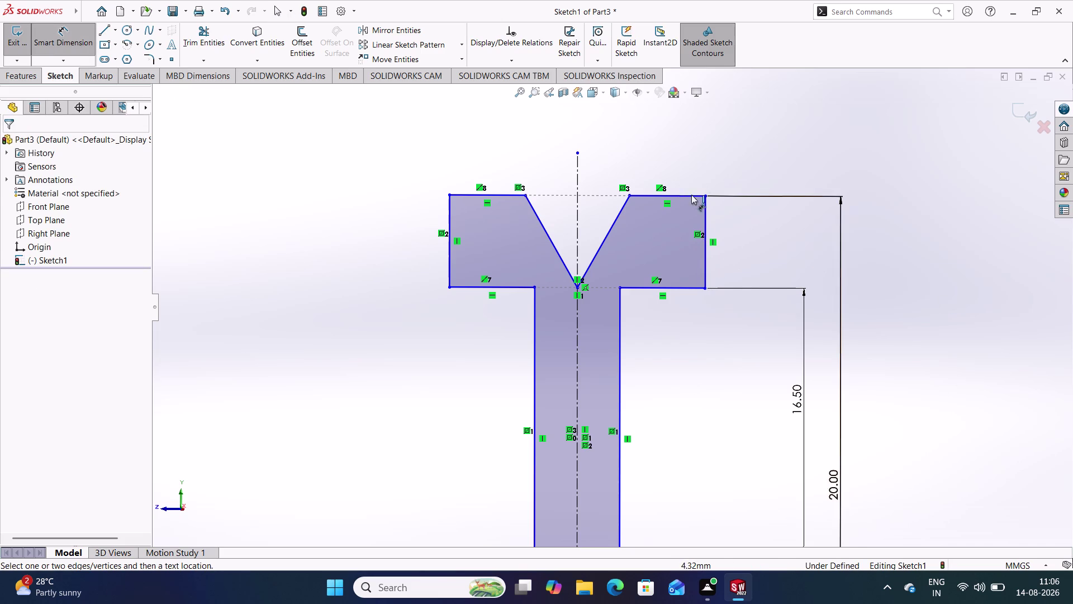
Dimension the V-notch opening width at 5 mm.
click(630, 193)
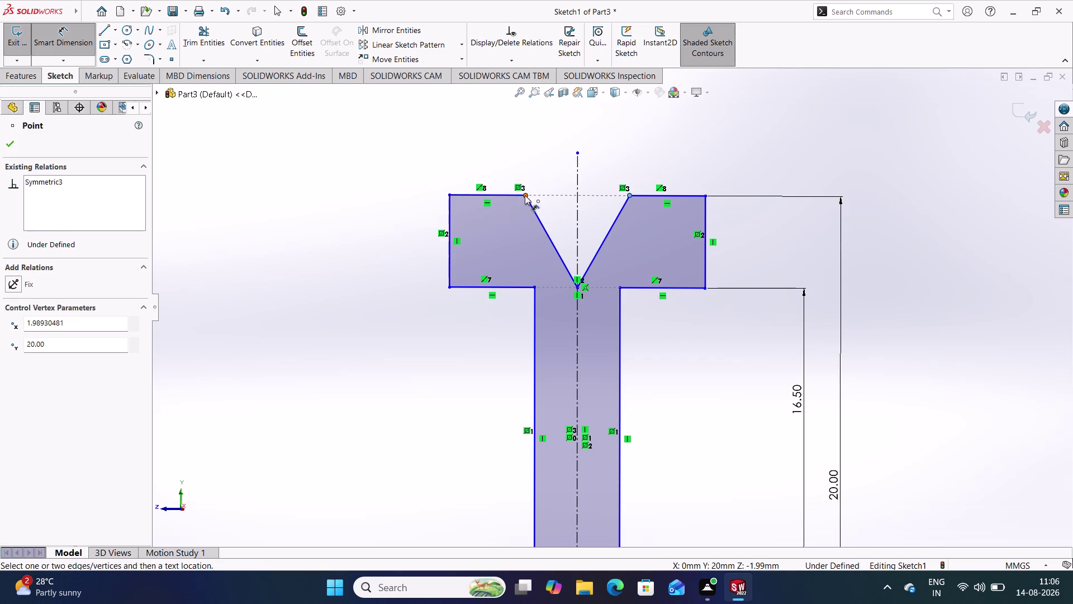
click(525, 195)
click(569, 135)
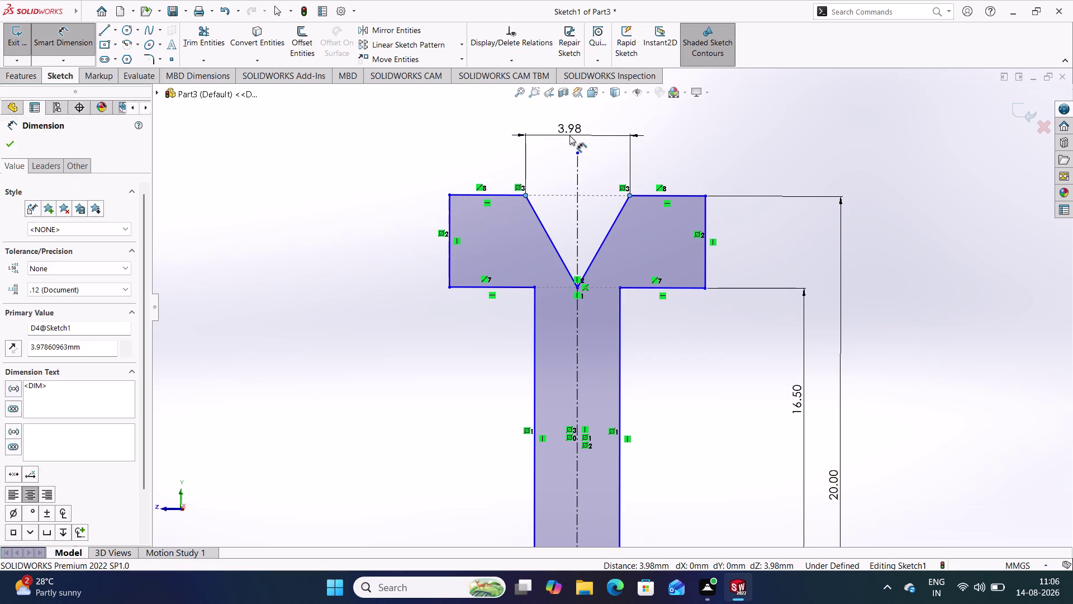
key(5)
key(Return)
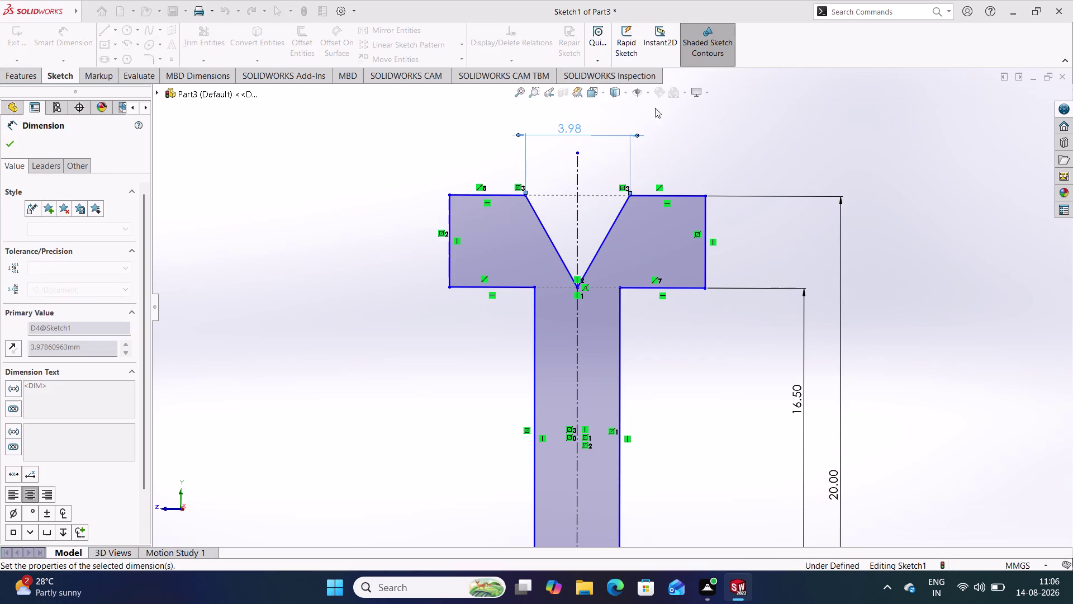
click(691, 152)
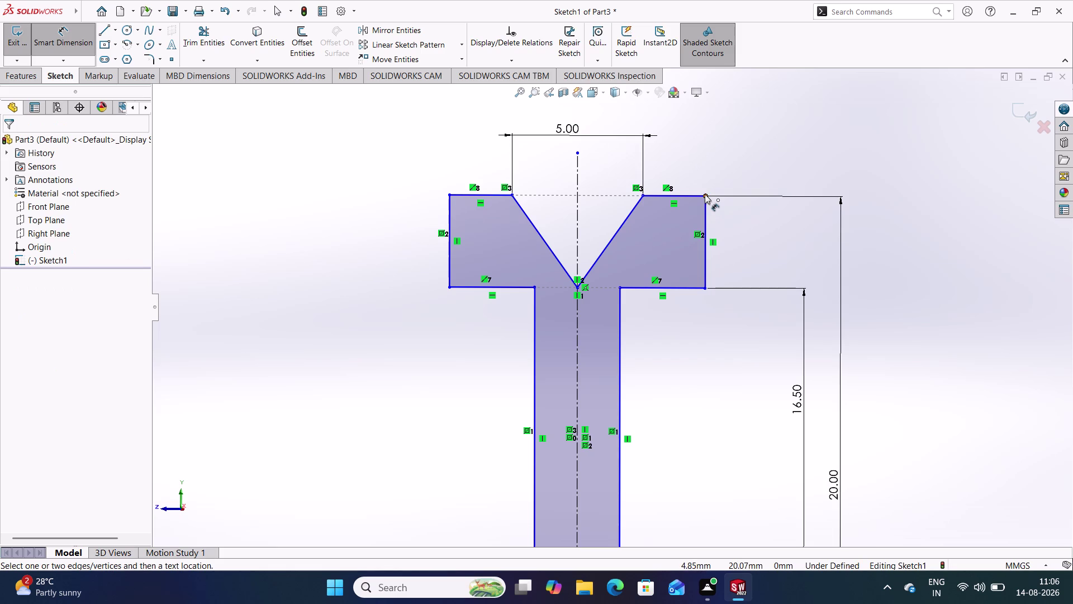
Dimension the head's top width at 15 mm.
click(705, 193)
click(450, 193)
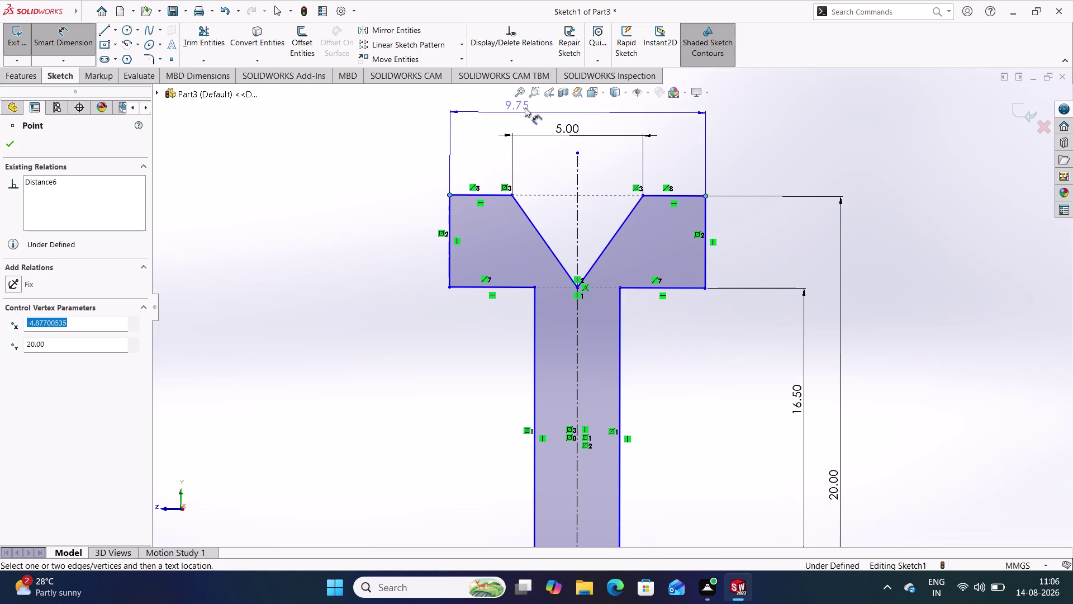
click(580, 114)
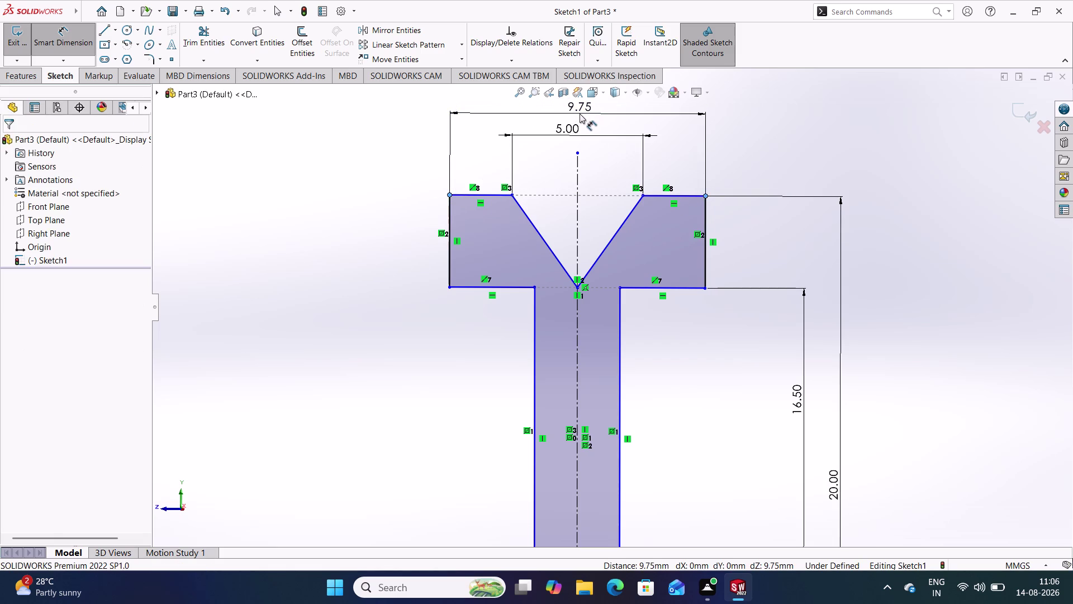
text(15)
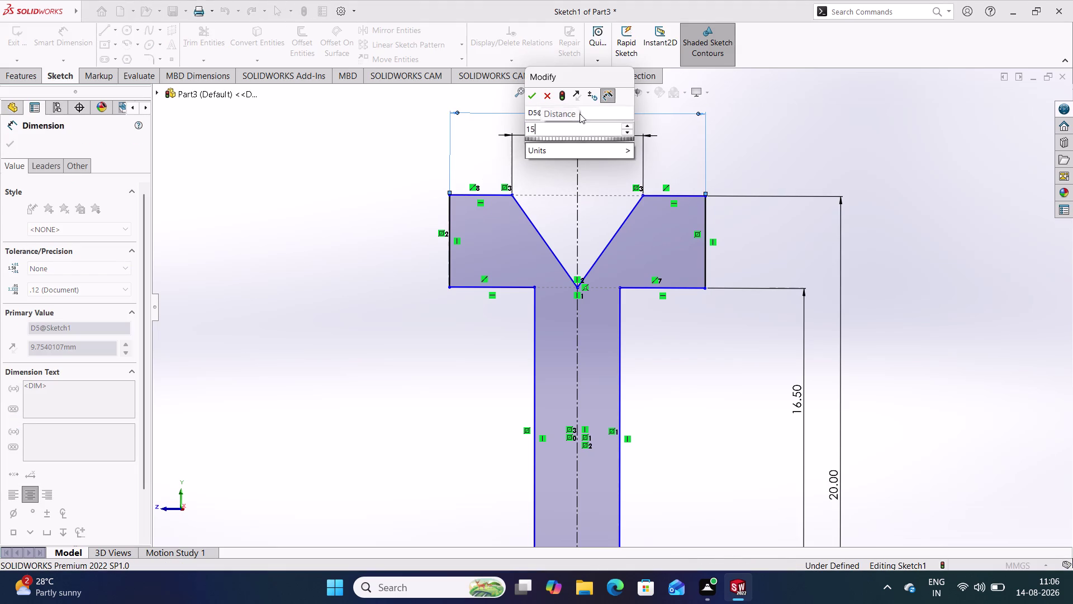
key(Return)
click(856, 164)
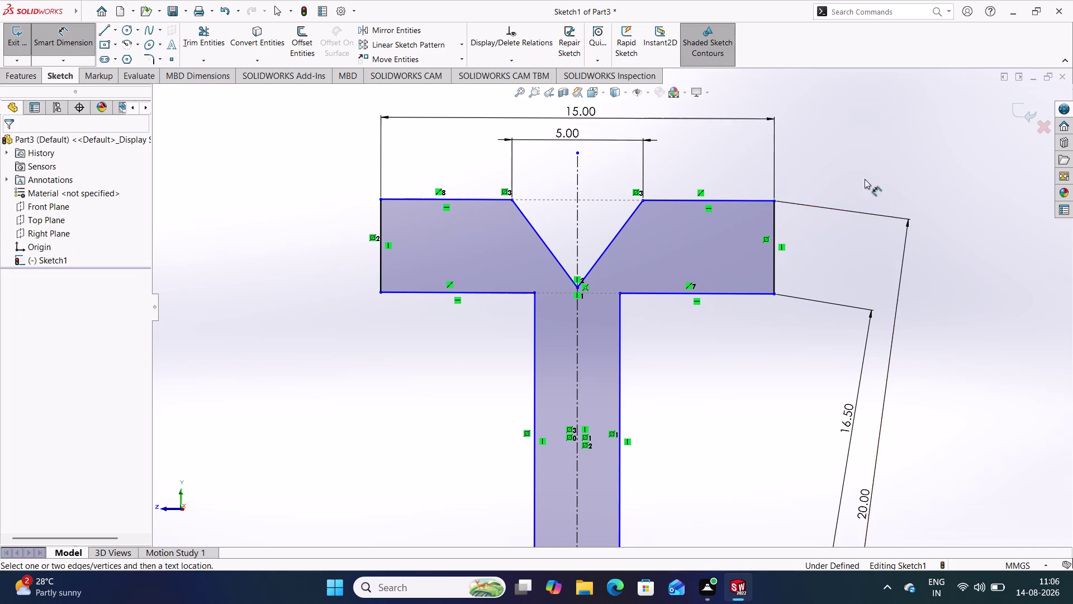
Dimension the bottom edge, accepting its measured 9.75 width.
scroll(up, 3)
scroll(up, 3)
scroll(down, 3)
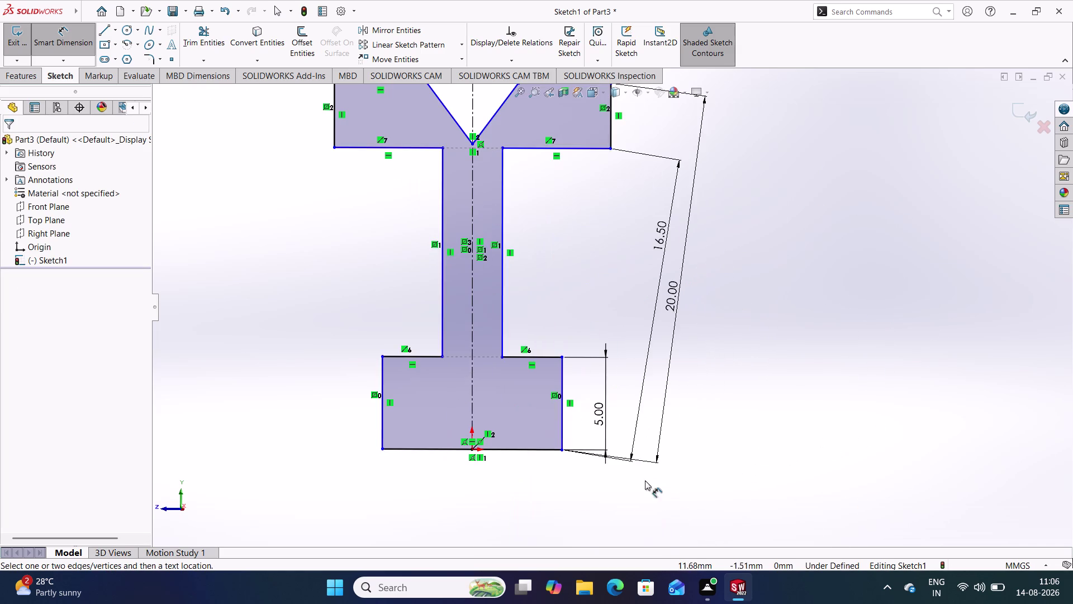
scroll(up, 3)
click(547, 424)
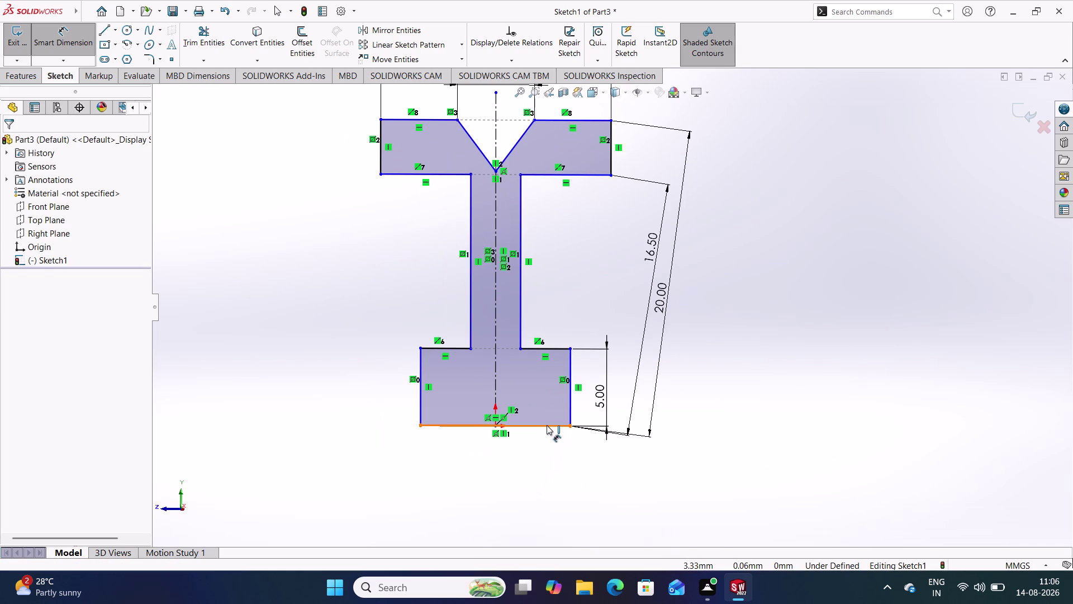
click(487, 465)
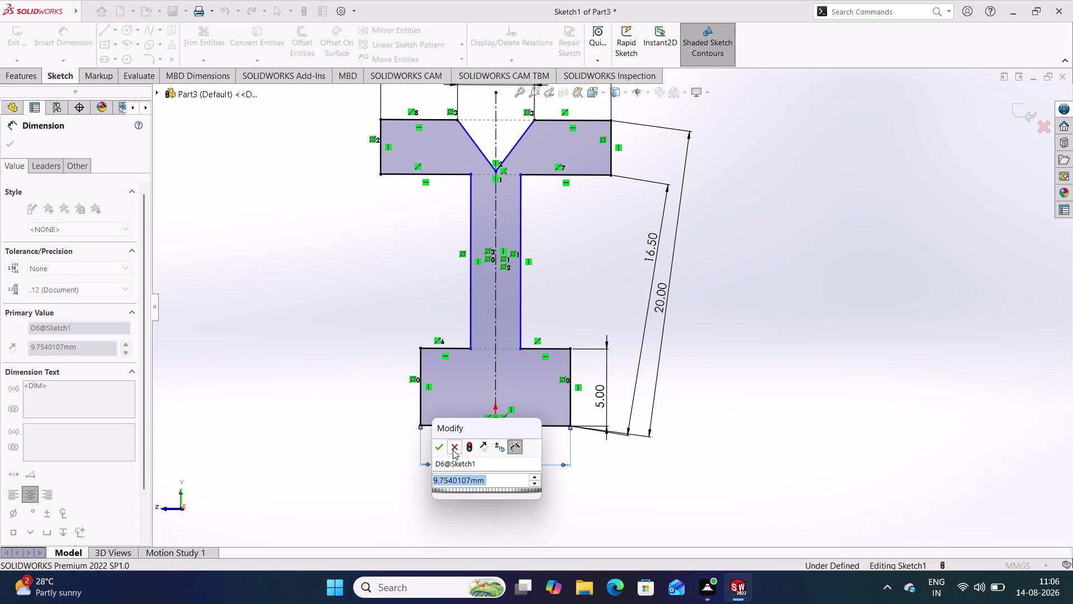
click(452, 449)
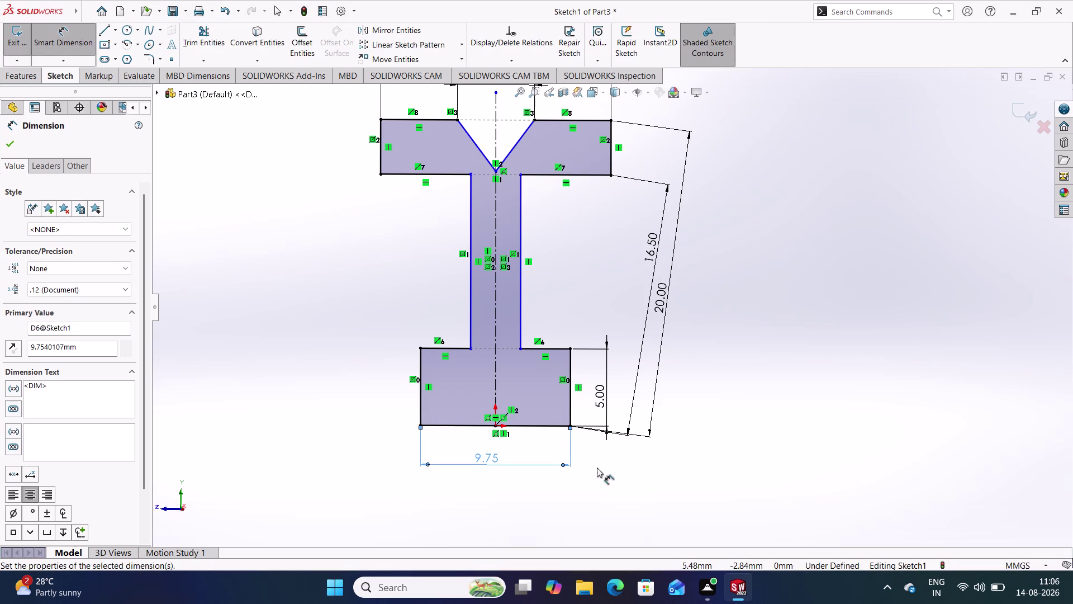
click(633, 482)
key(ctrl+z)
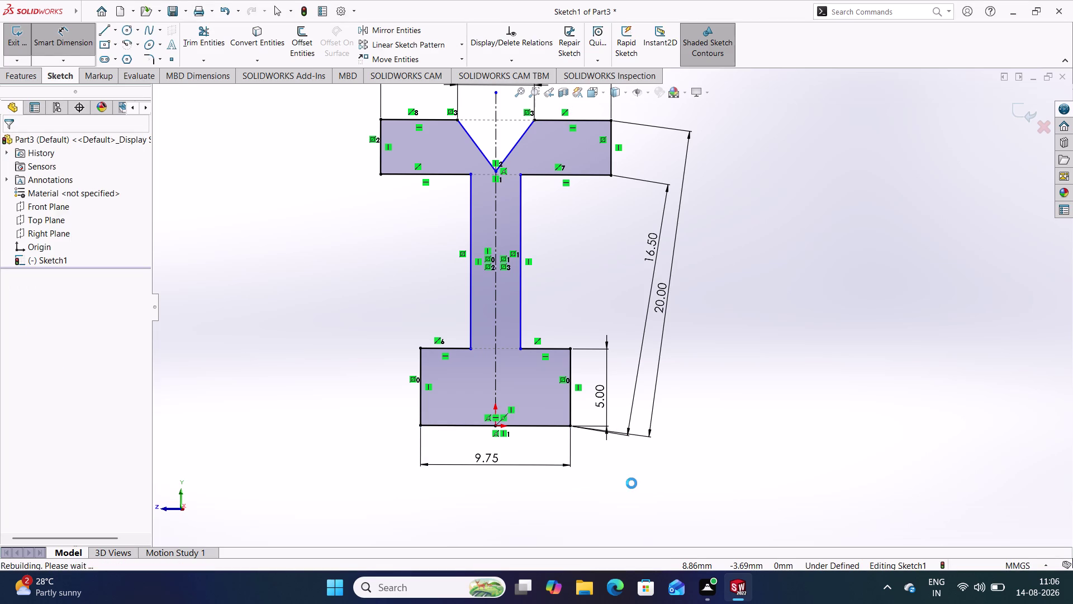
key(ctrl+z)
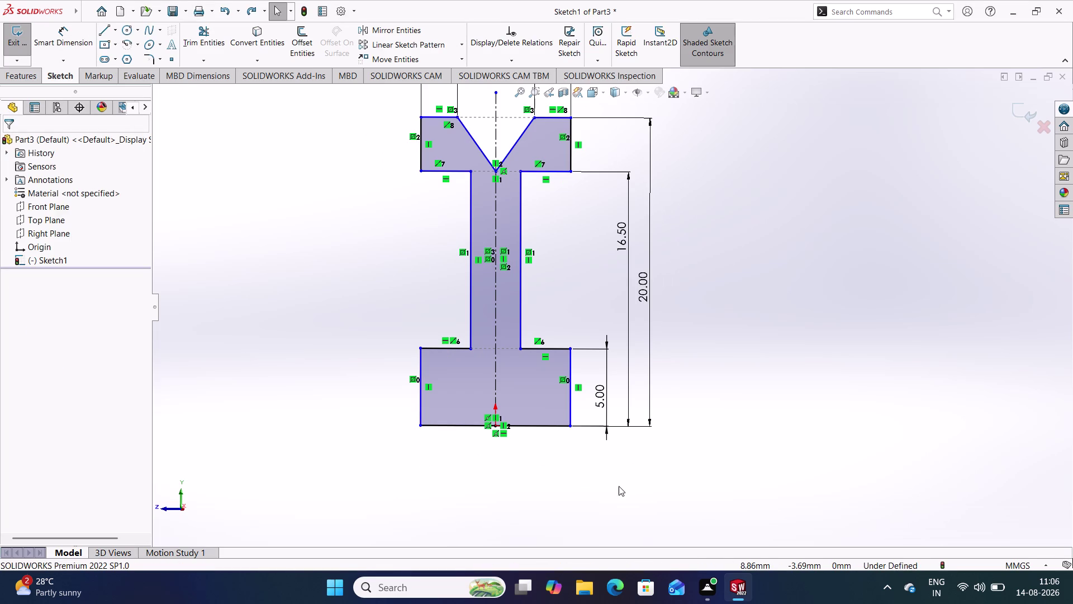
Change the 9.75 width dimension to 15.
click(603, 485)
scroll(up, 3)
scroll(down, 3)
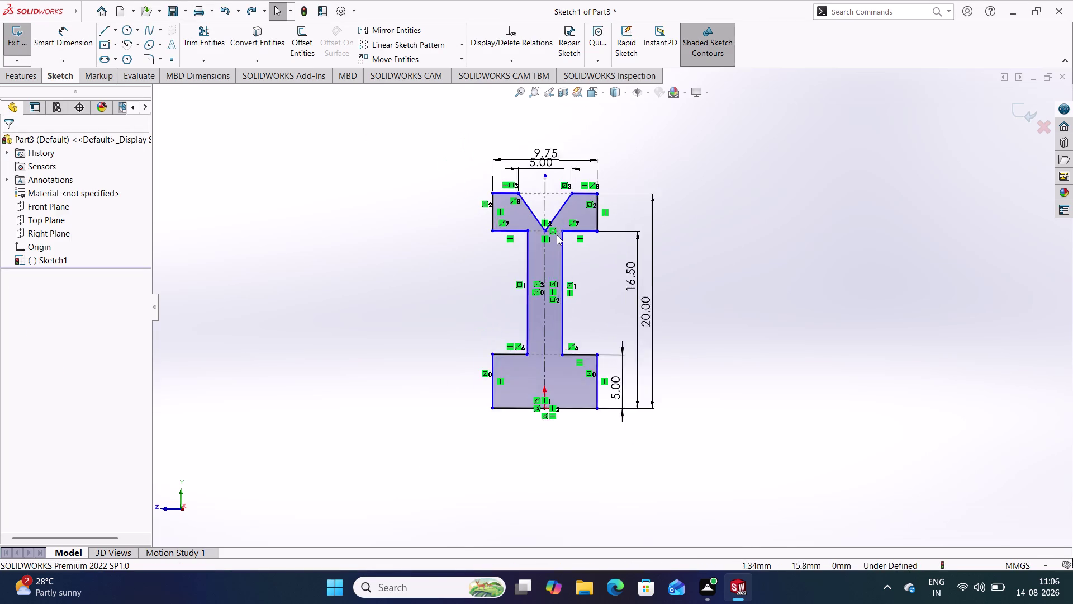
scroll(down, 3)
double_click(546, 124)
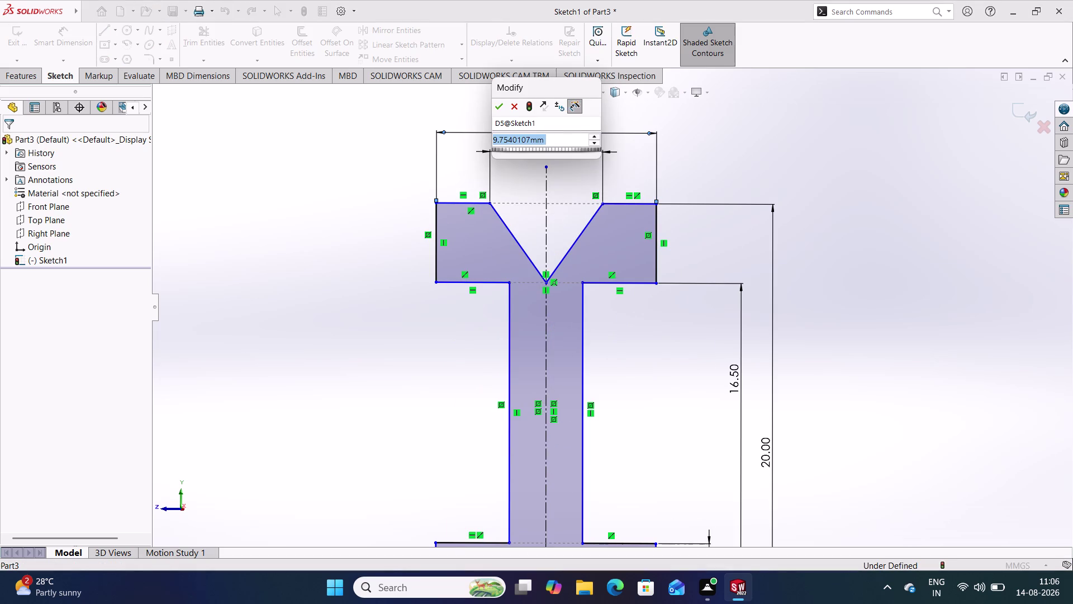
text(15)
key(Return)
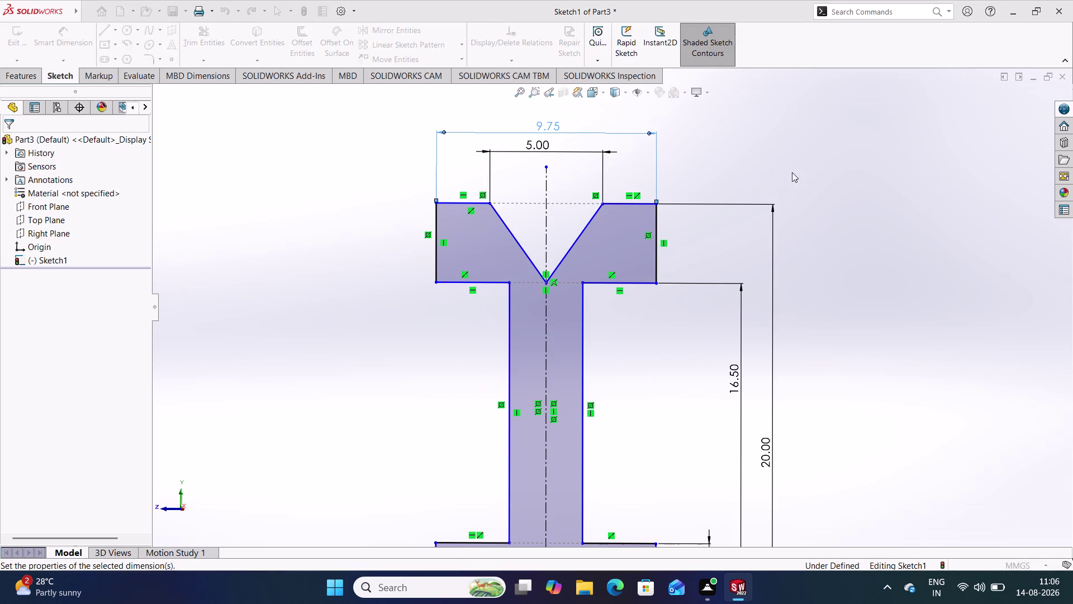
click(830, 215)
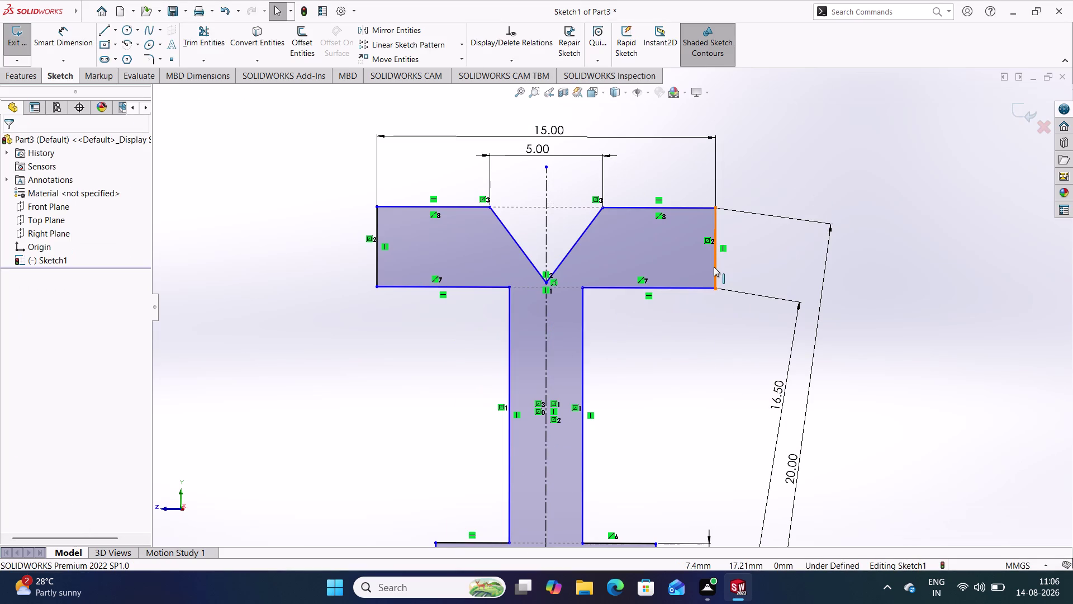
click(716, 264)
scroll(down, 3)
scroll(up, 3)
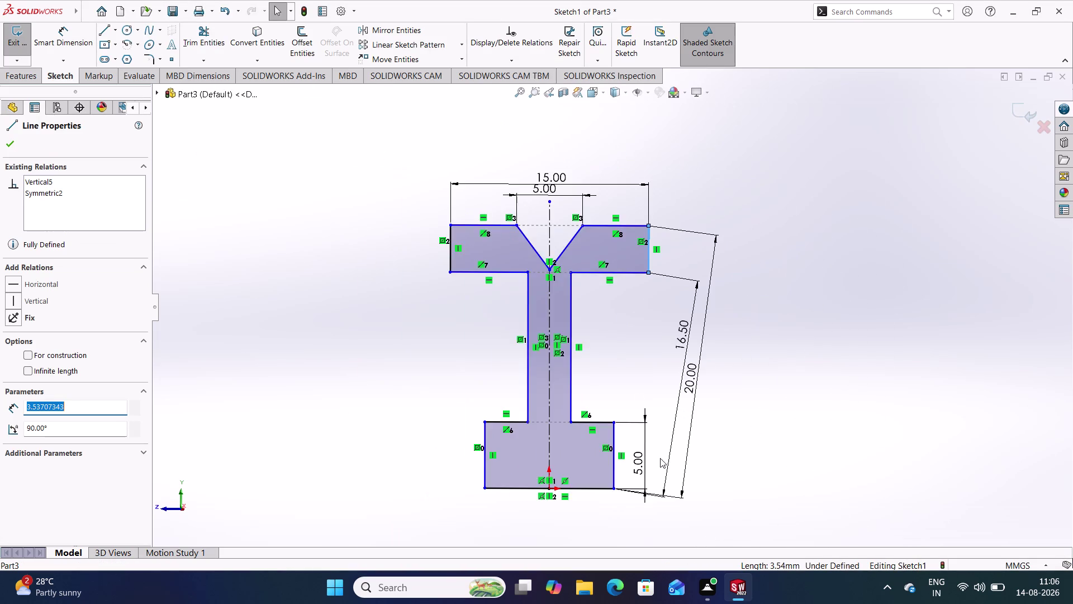
scroll(down, 3)
click(573, 449)
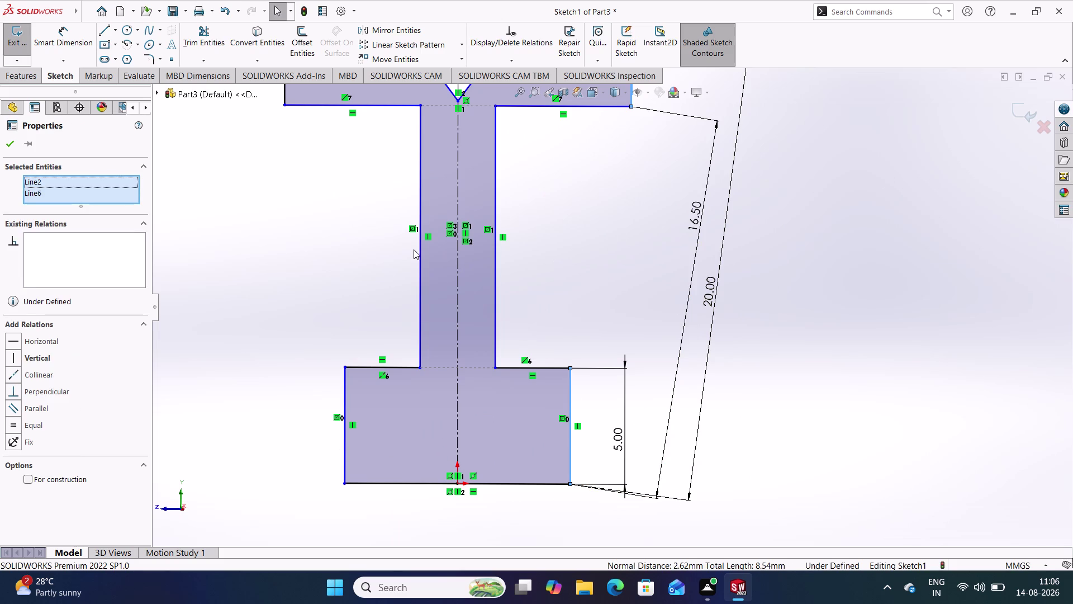
click(40, 375)
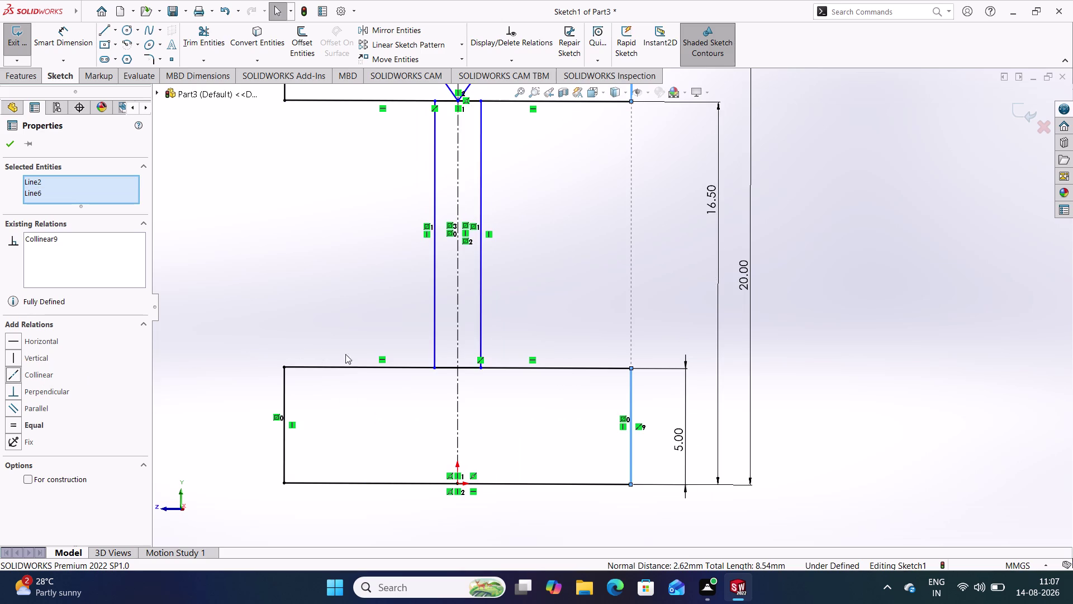
scroll(up, 3)
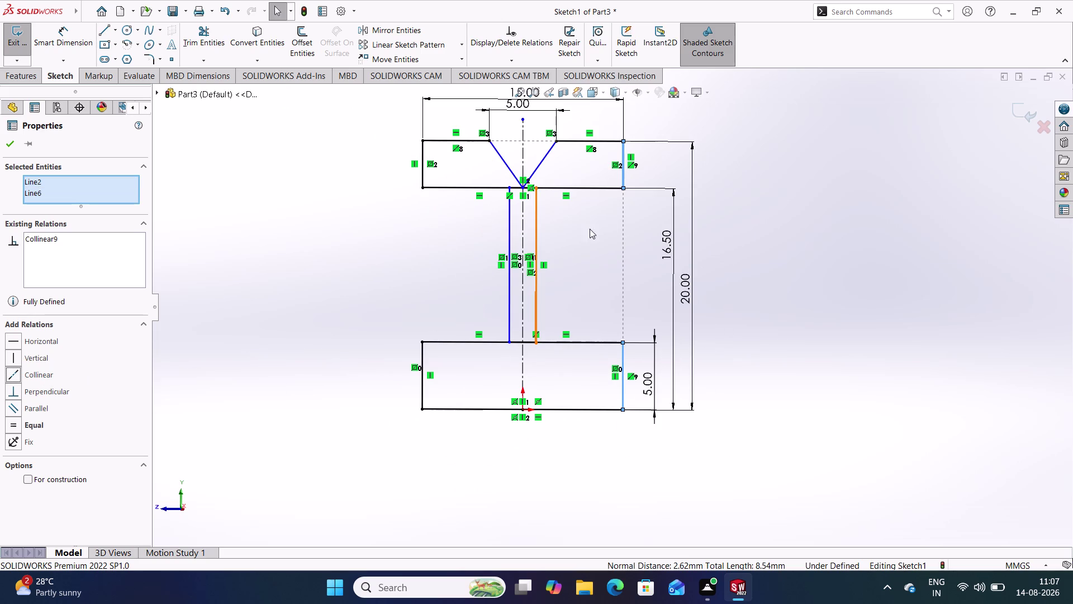
scroll(down, 3)
scroll(down, 3)
scroll(down, 3)
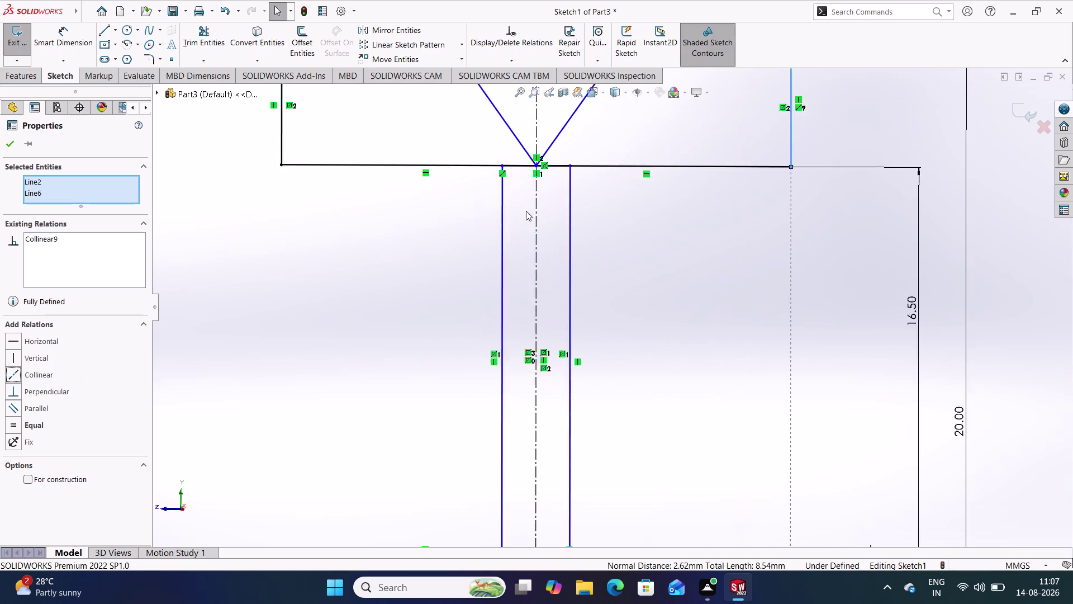
scroll(down, 3)
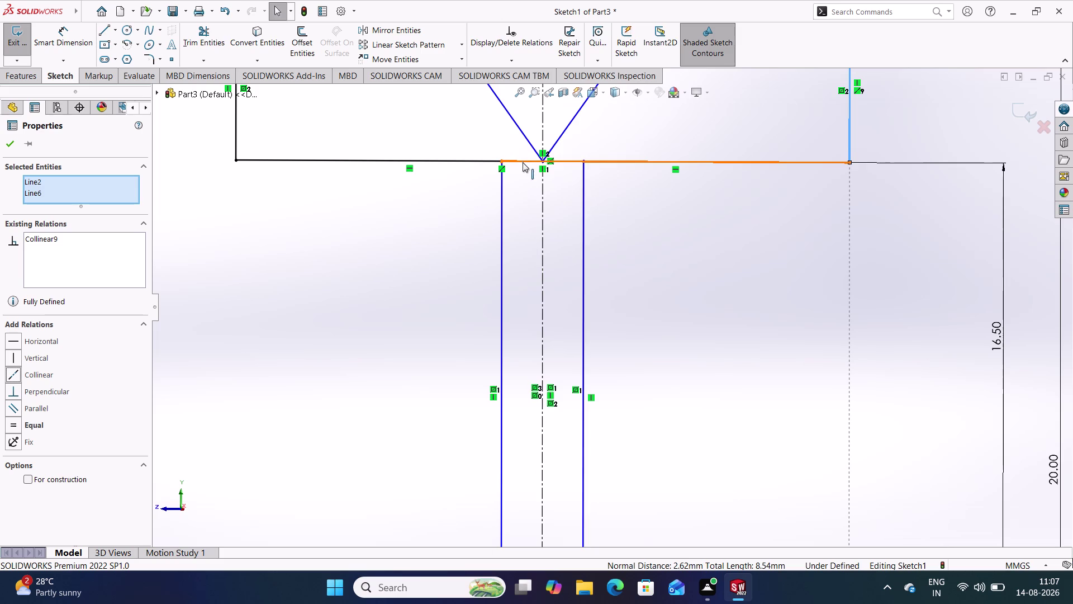
drag(524, 159, 614, 246)
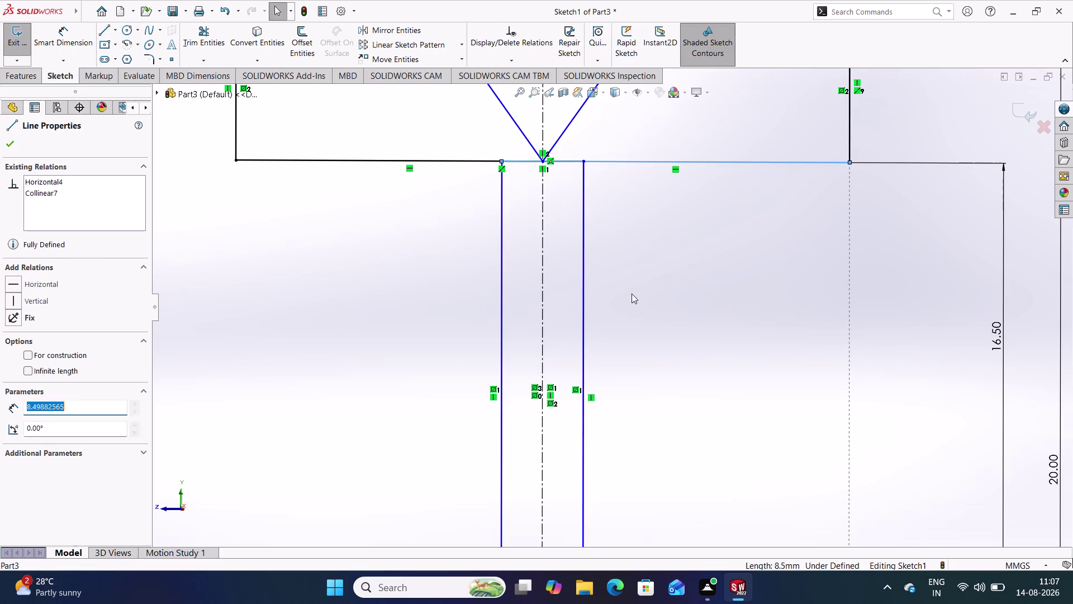
click(634, 297)
drag(520, 161, 560, 203)
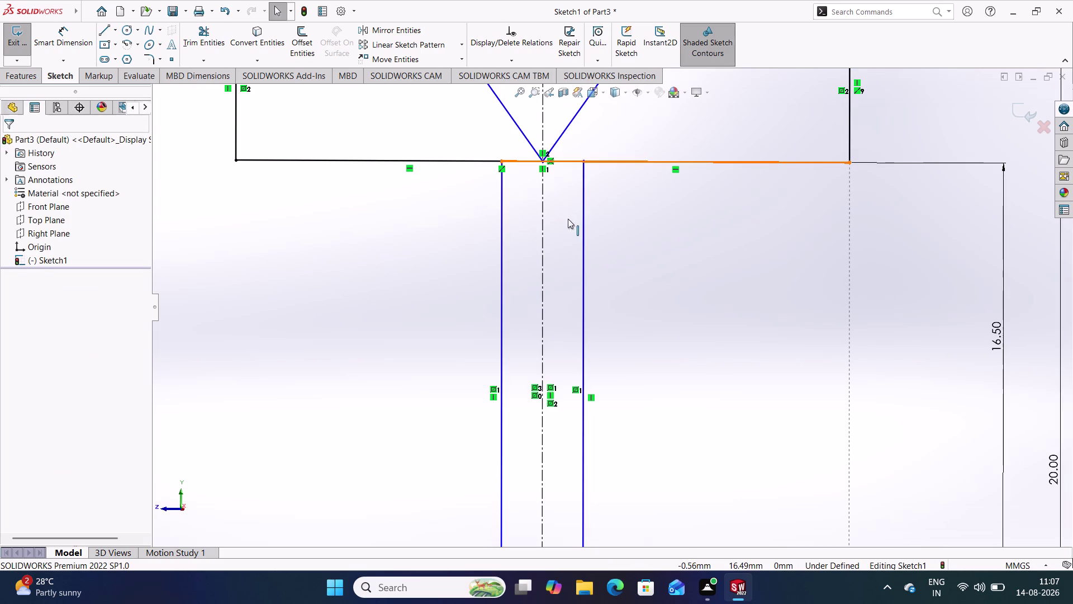
drag(560, 203, 581, 231)
click(650, 257)
key(ctrl+z)
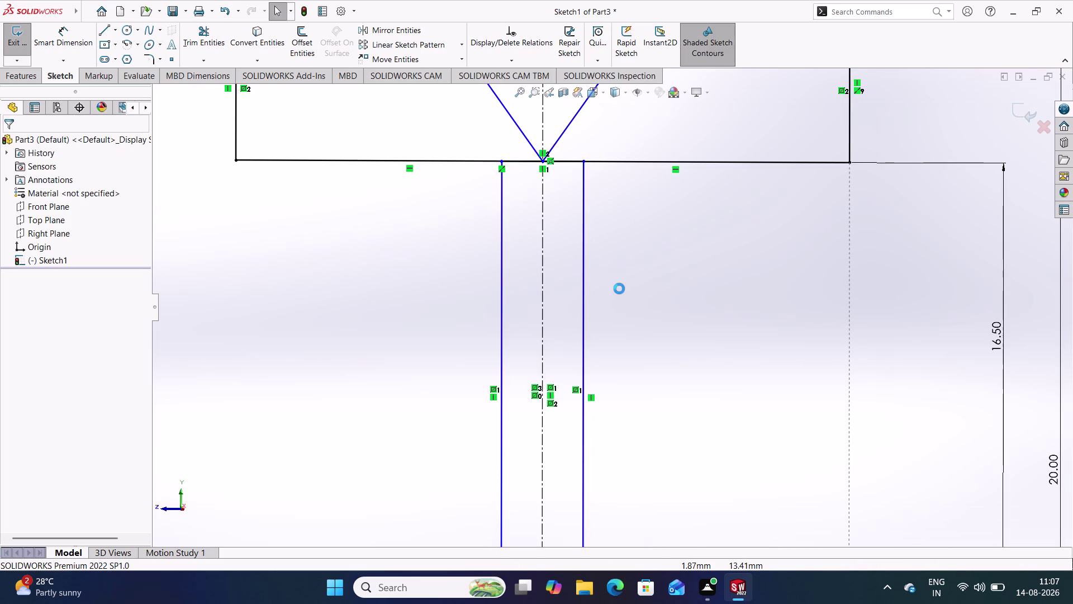
key(ctrl+z)
key(ctrl+z)
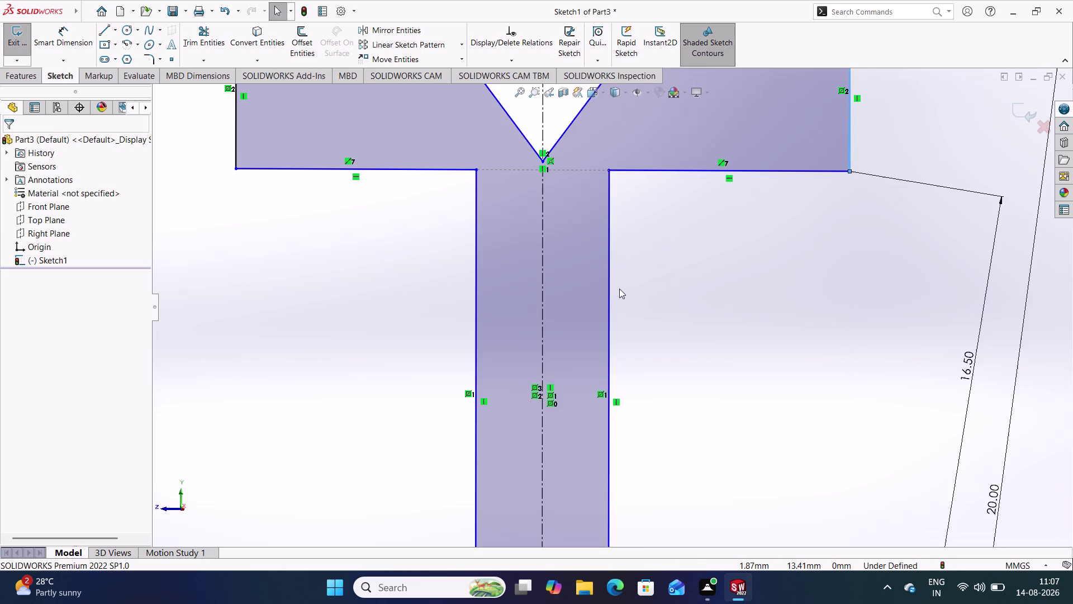
click(669, 320)
scroll(up, 3)
scroll(up, 3)
click(662, 391)
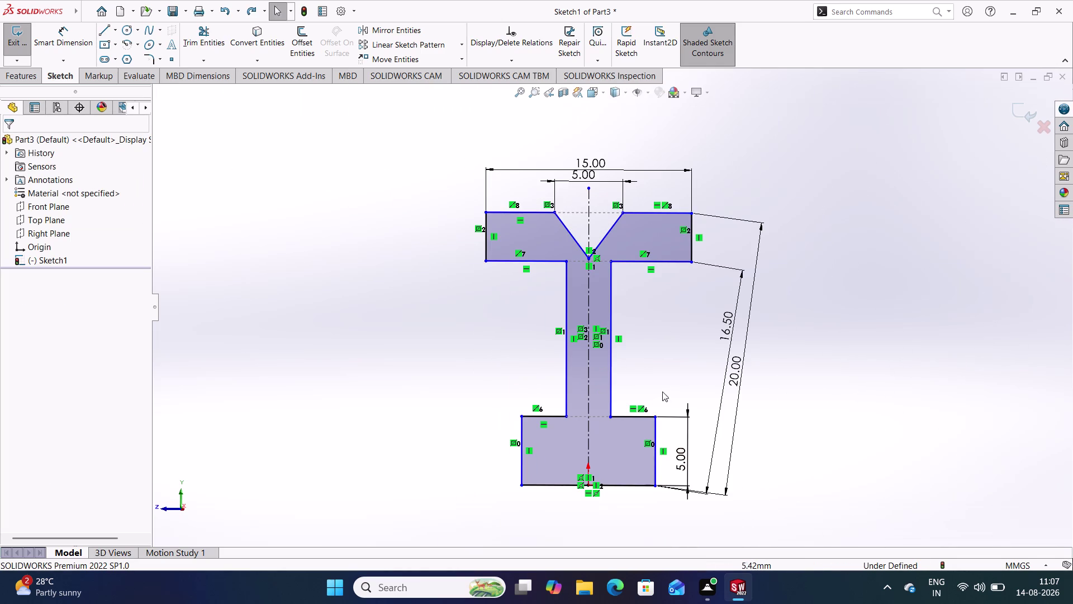
Select the base block's and head's right edges and change relation options.
click(657, 427)
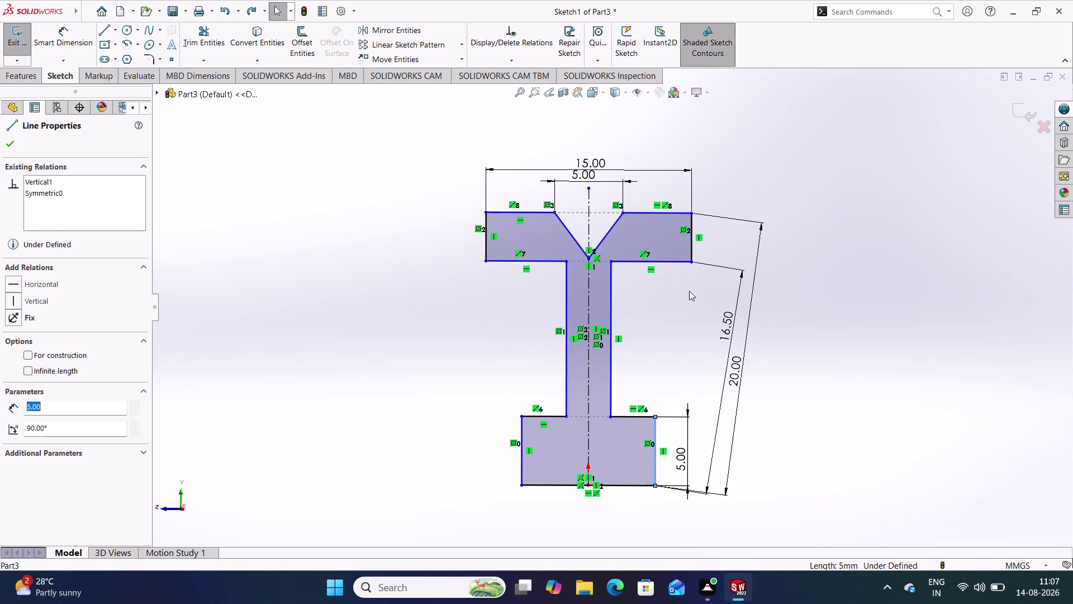
click(692, 249)
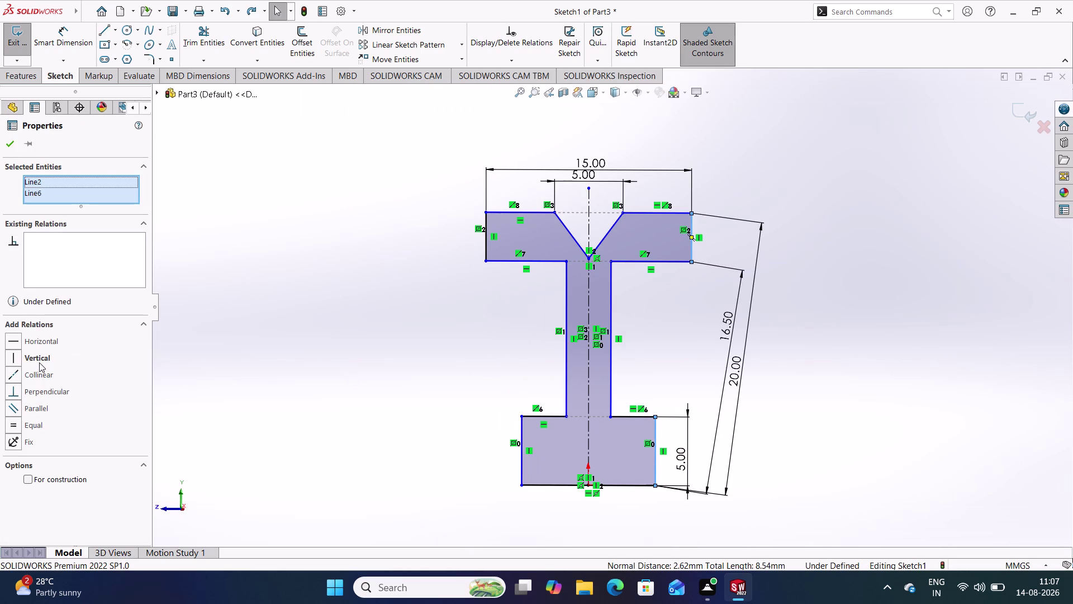
click(40, 358)
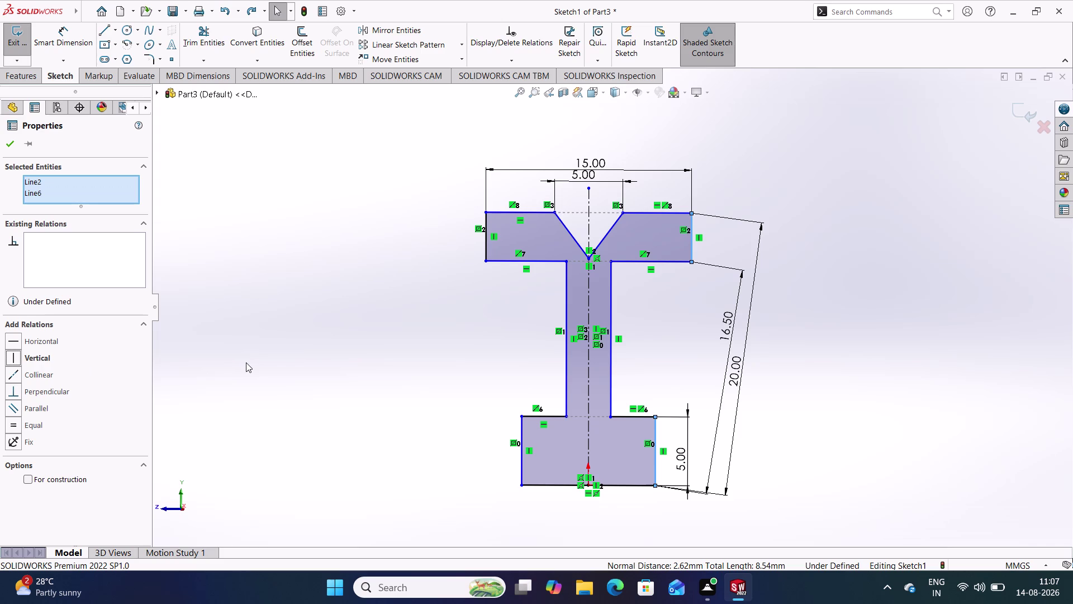
click(35, 359)
click(36, 355)
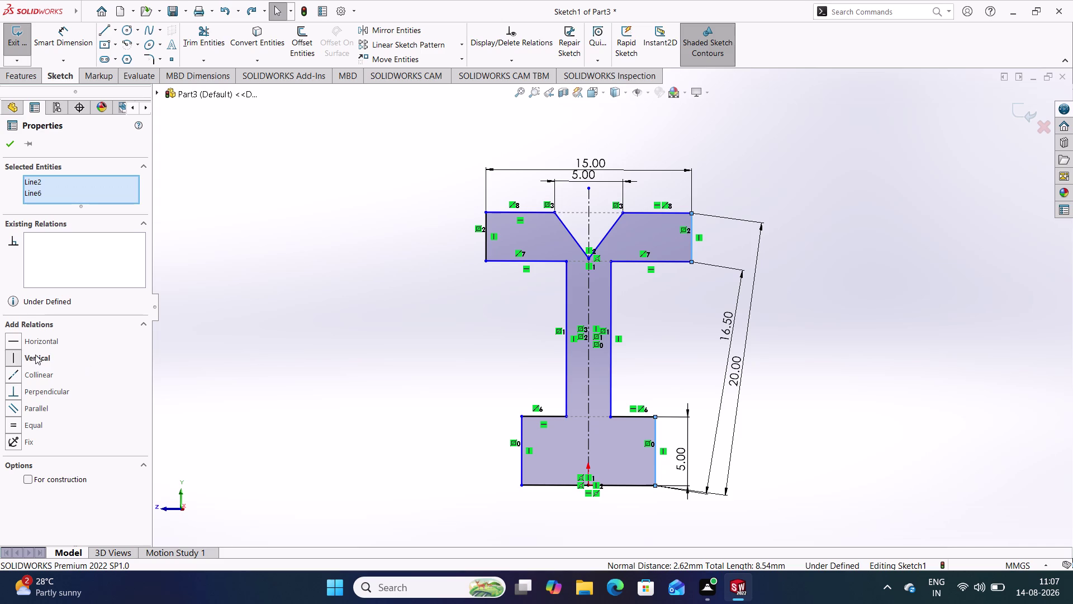
click(35, 355)
click(331, 312)
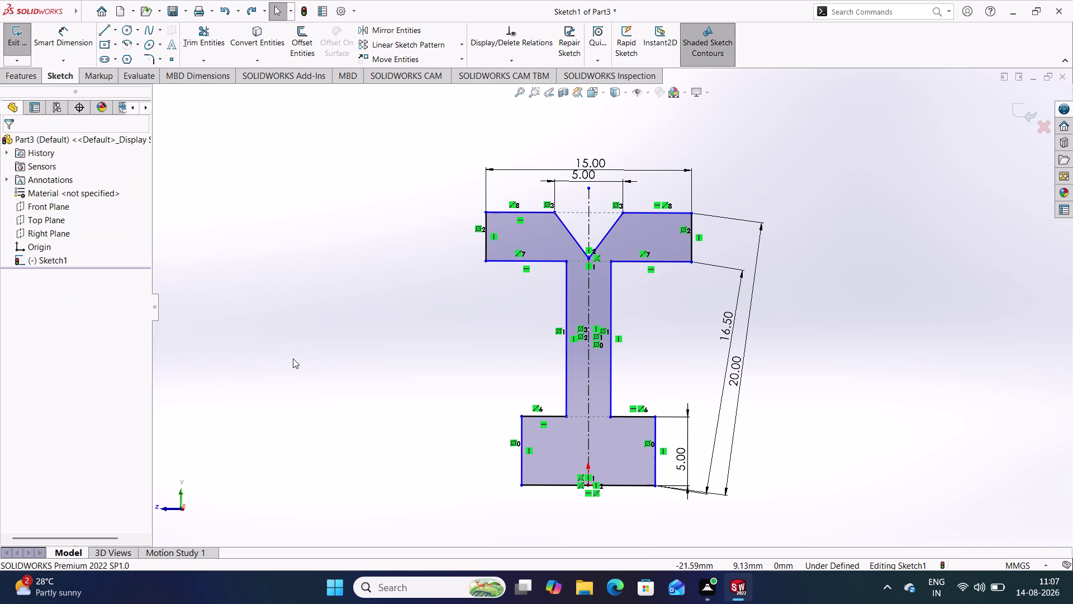
Delete the 16.50, 20.00 and 5.00 height dimensions.
click(343, 352)
key(ctrl+4)
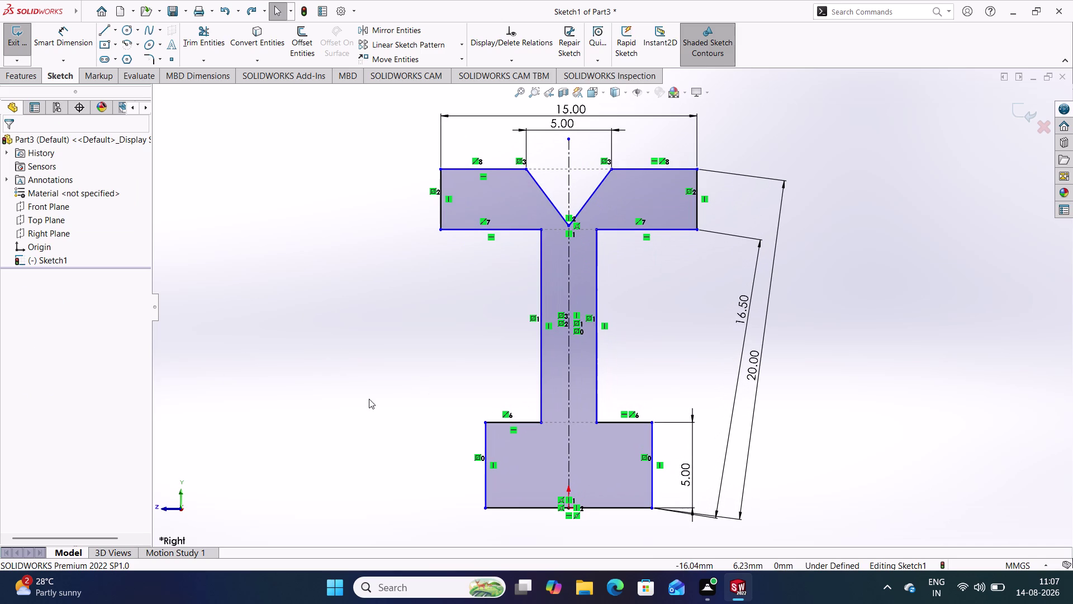
drag(829, 416, 797, 391)
drag(797, 391, 667, 302)
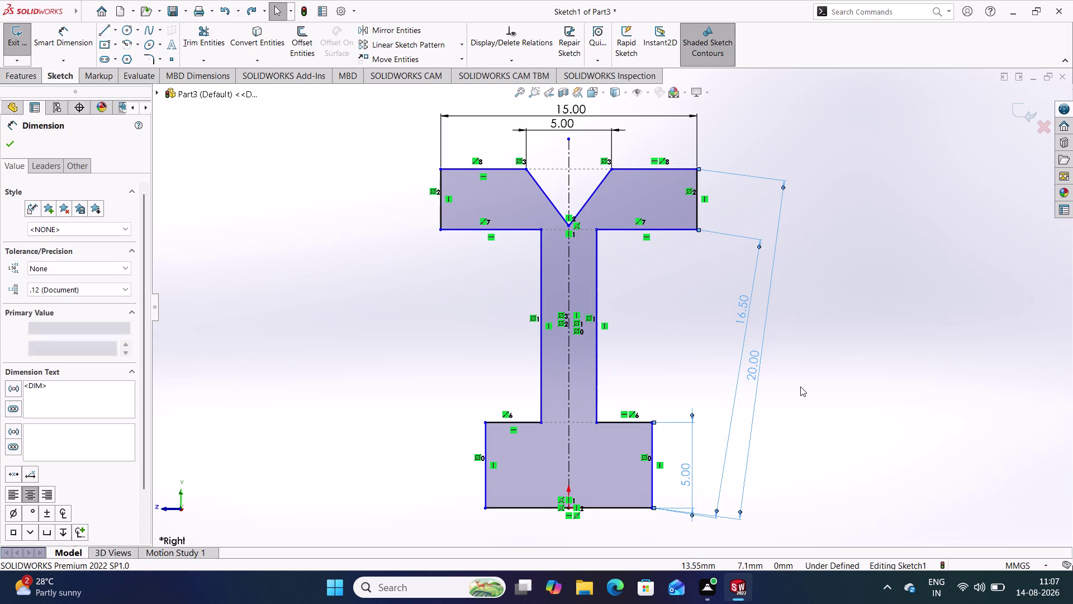
key(Delete)
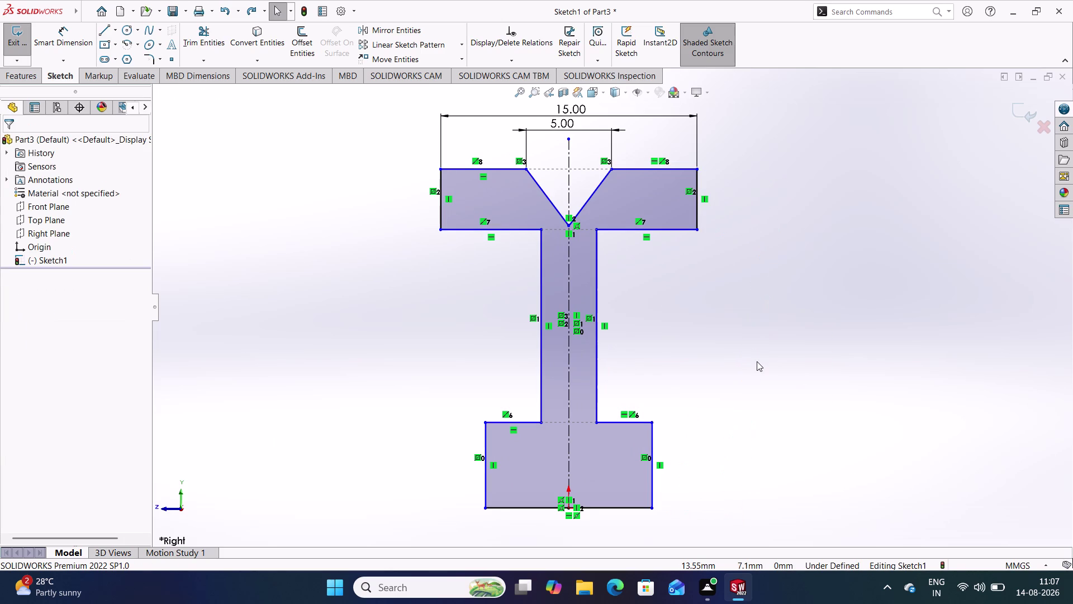
Make the base block's right edge collinear with the head's right edge.
click(757, 361)
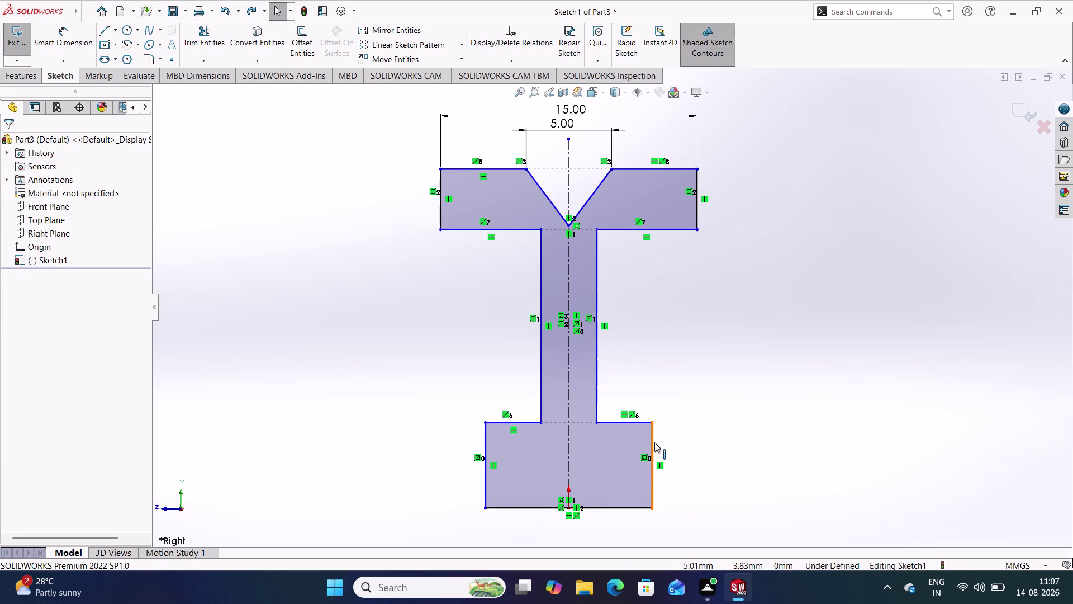
click(654, 441)
click(696, 217)
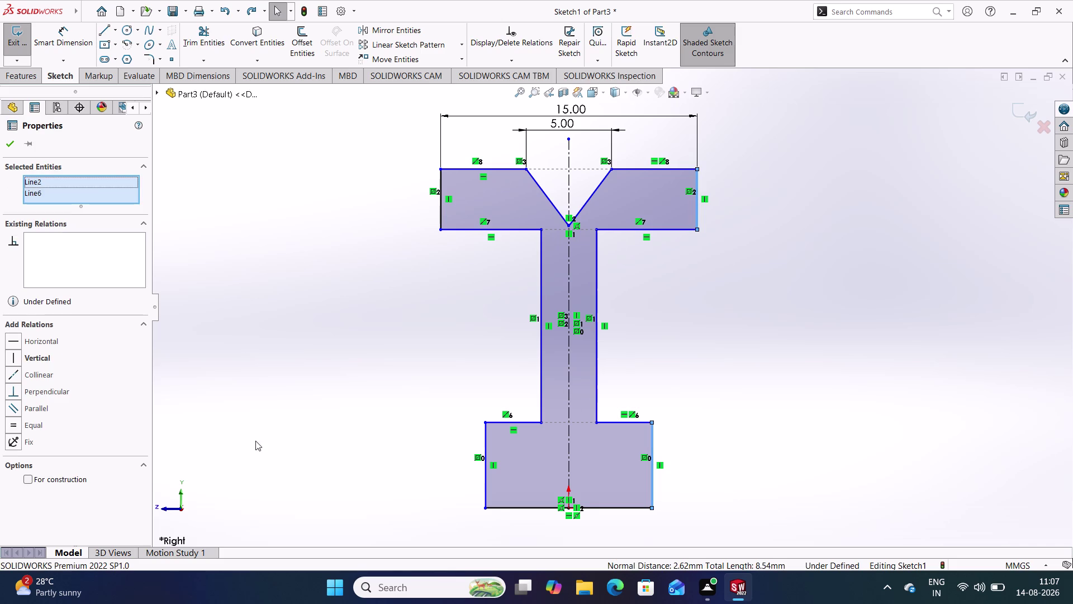
click(38, 374)
click(395, 300)
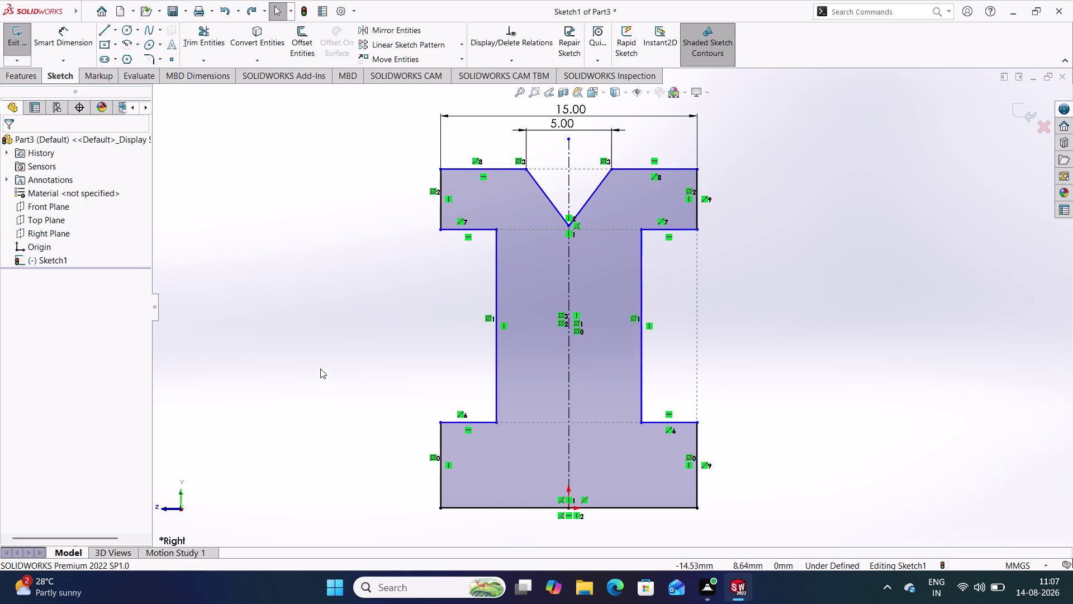
Dimension the bottom flange height as 5.00 and undo a stray gap dimension.
right_drag(322, 354, 330, 144)
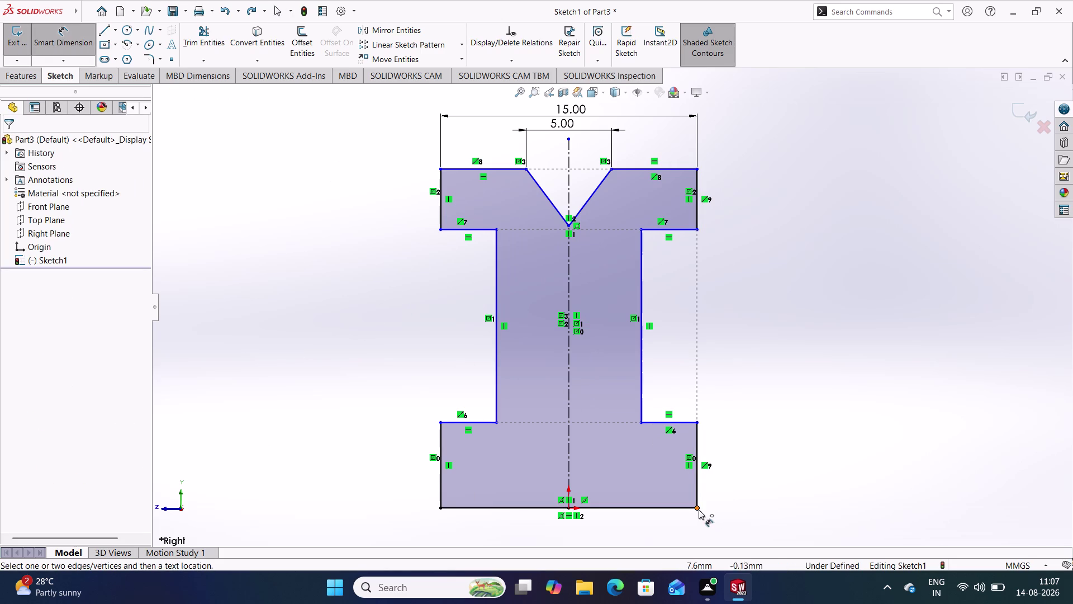
drag(697, 490, 703, 490)
click(756, 466)
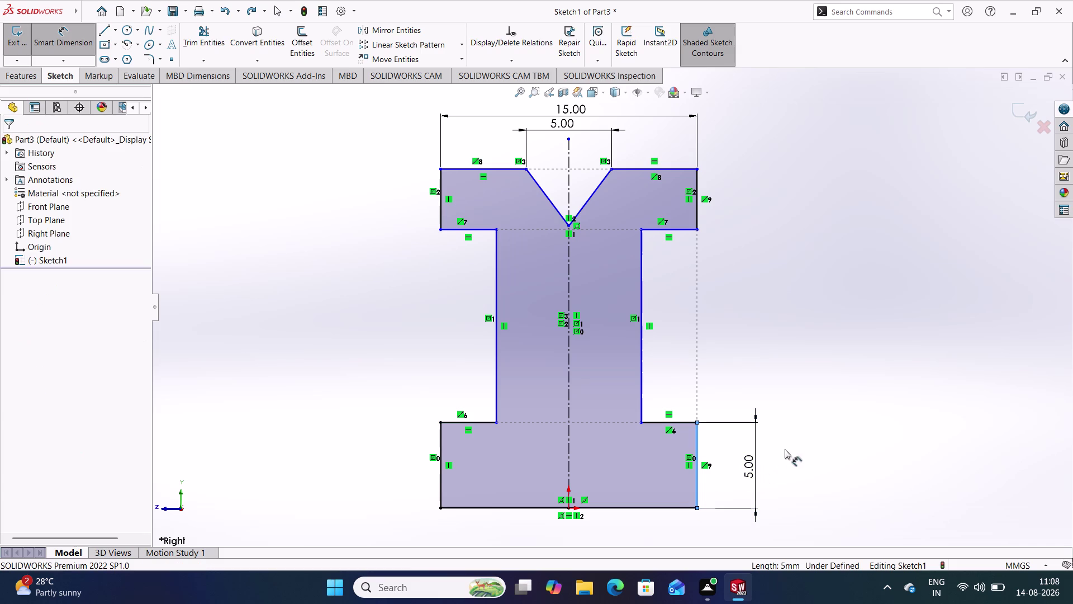
click(714, 450)
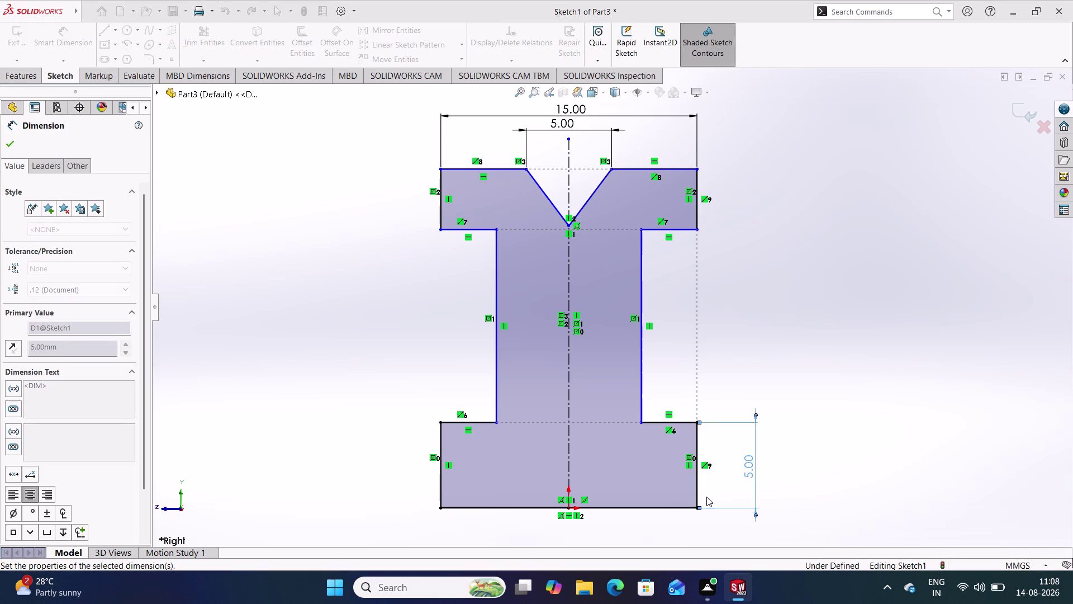
click(699, 506)
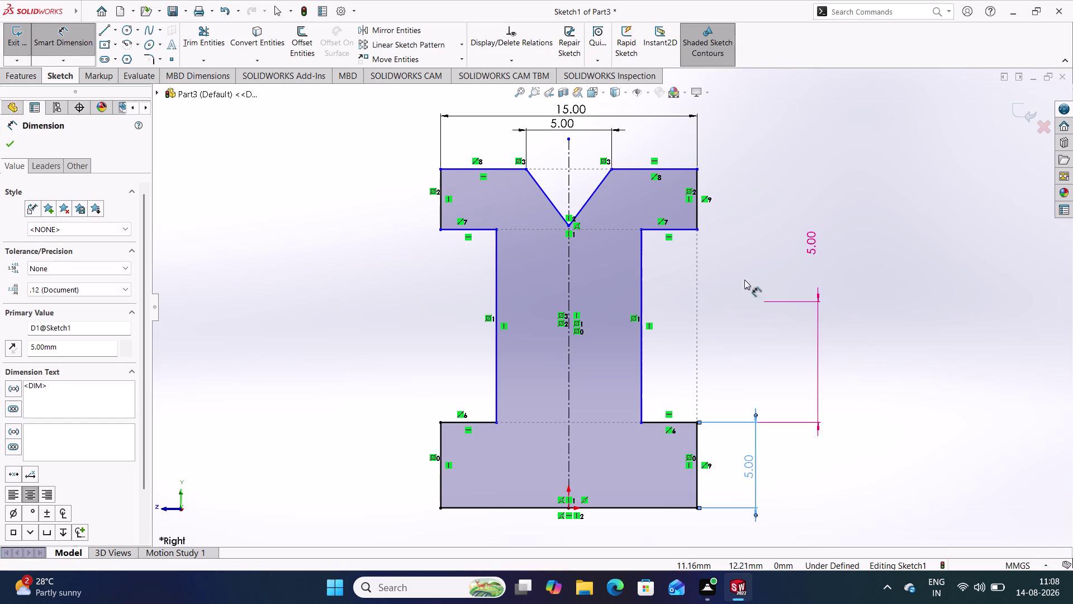
click(695, 229)
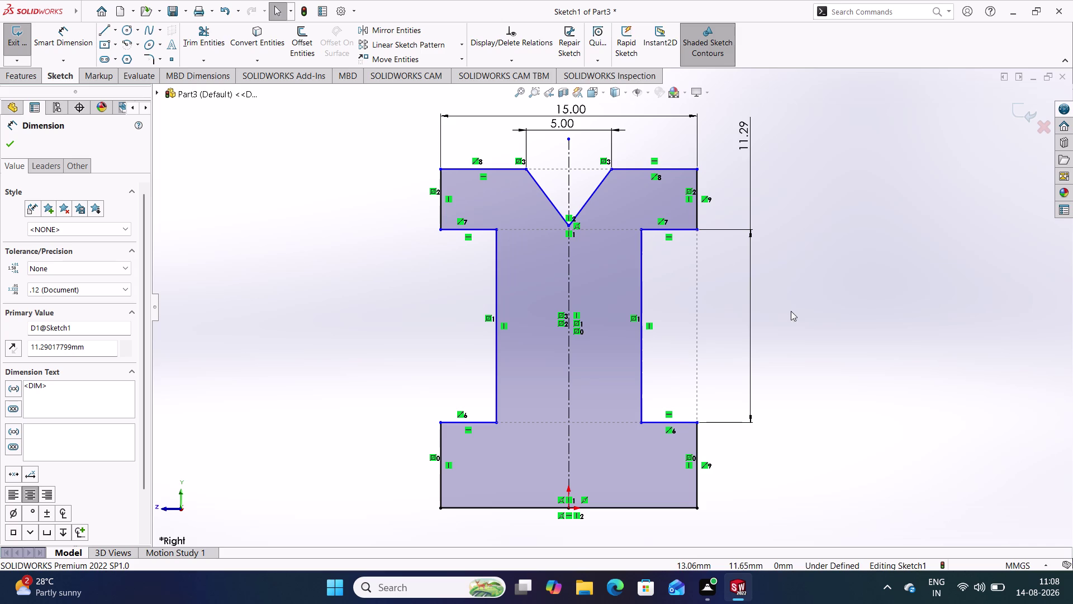
key(ctrl+z)
key(ctrl+z)
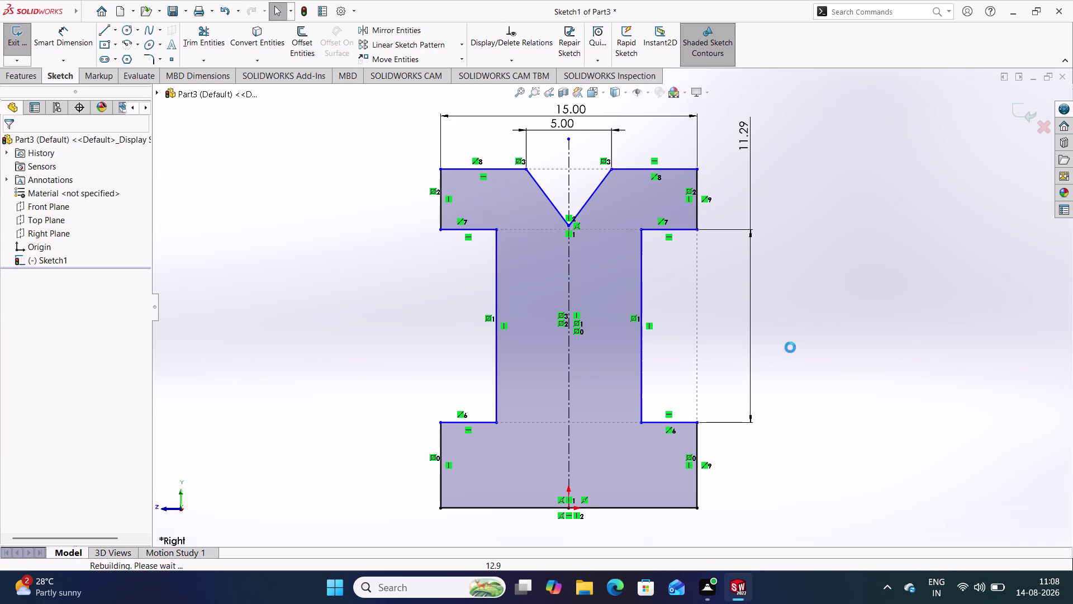
click(786, 352)
Dimension the height from the profile bottom to the top flange underside as 16.50.
right_drag(333, 355, 327, 97)
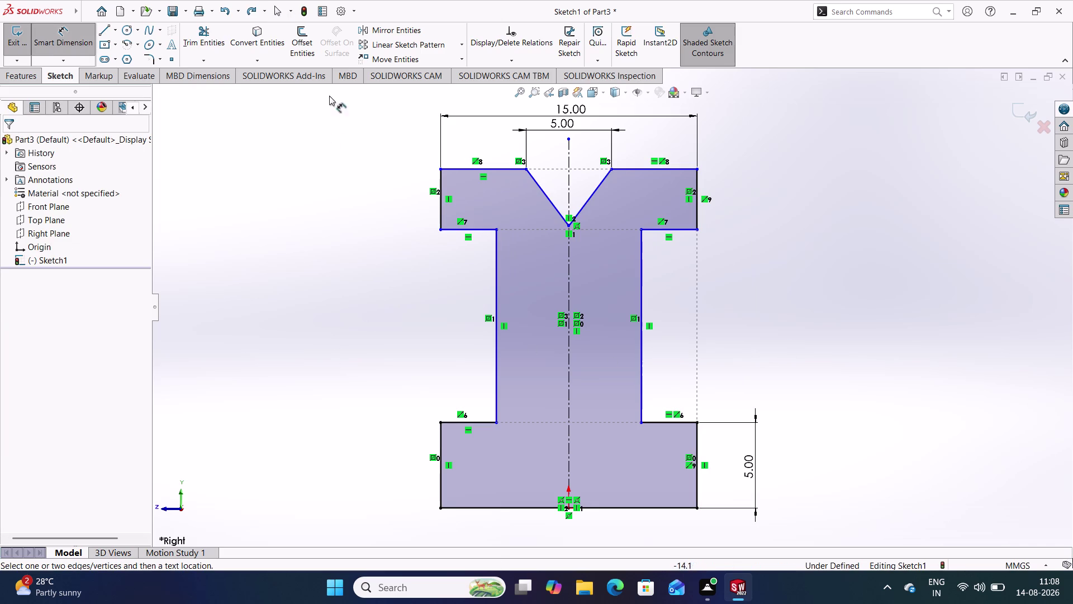
click(649, 507)
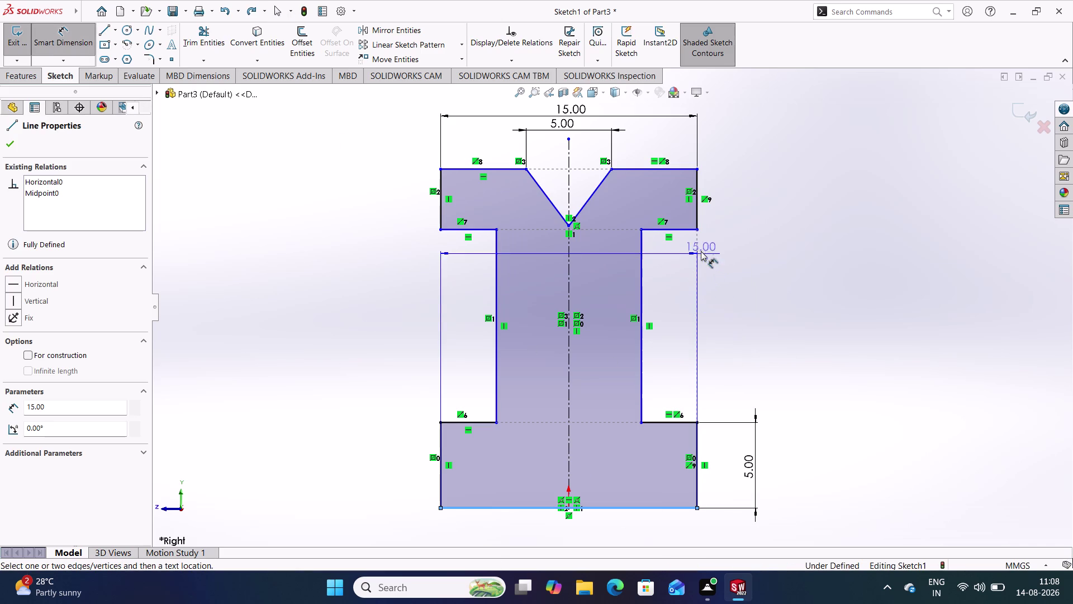
click(696, 228)
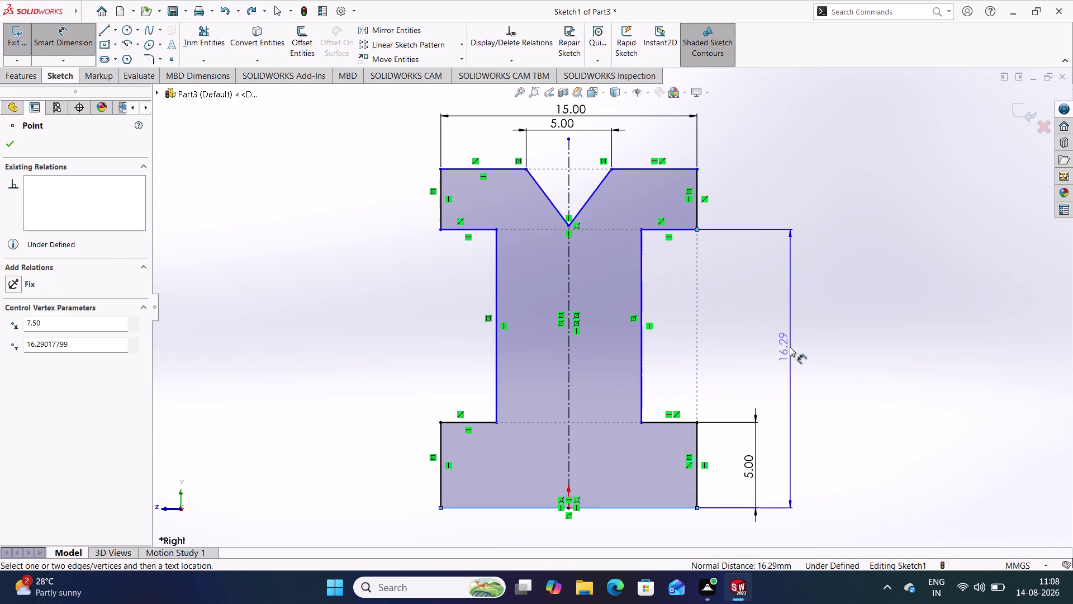
click(787, 346)
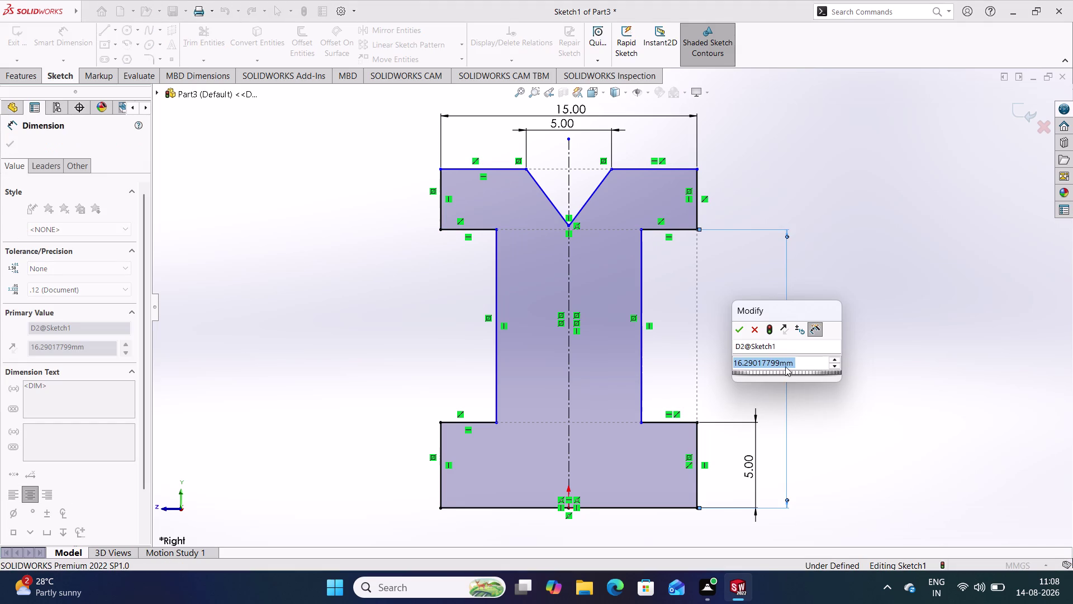
text(16)
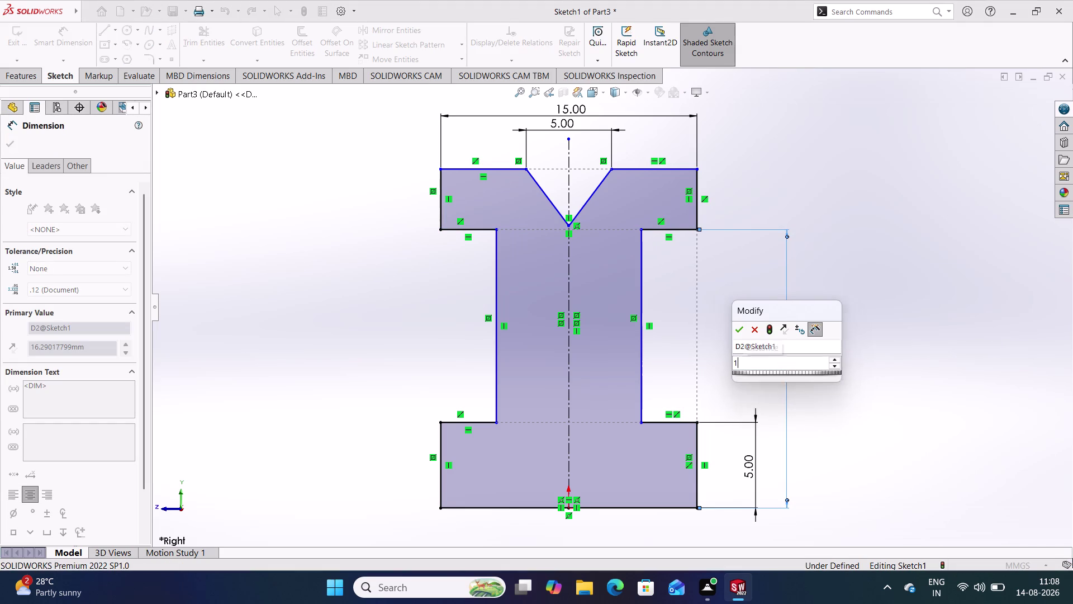
text(.5)
key(Return)
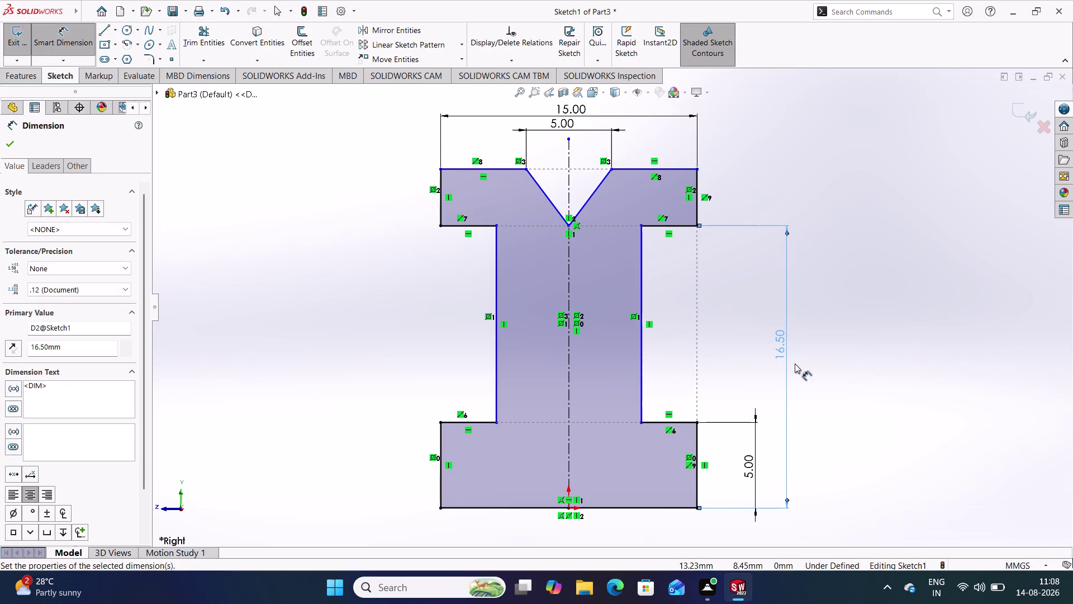
click(811, 313)
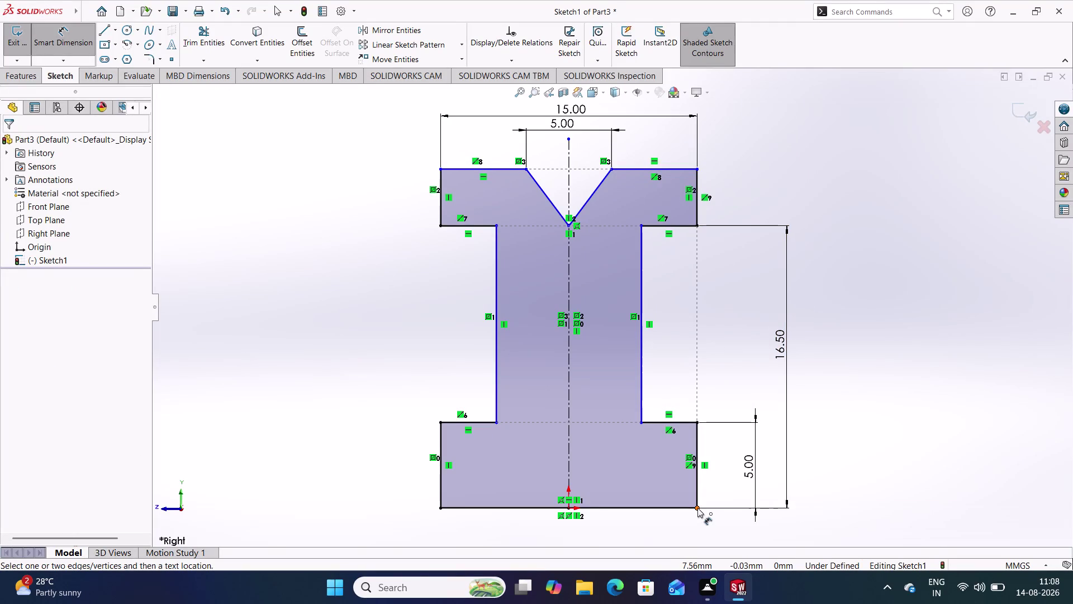
Dimension the overall profile height as 20.00.
click(697, 506)
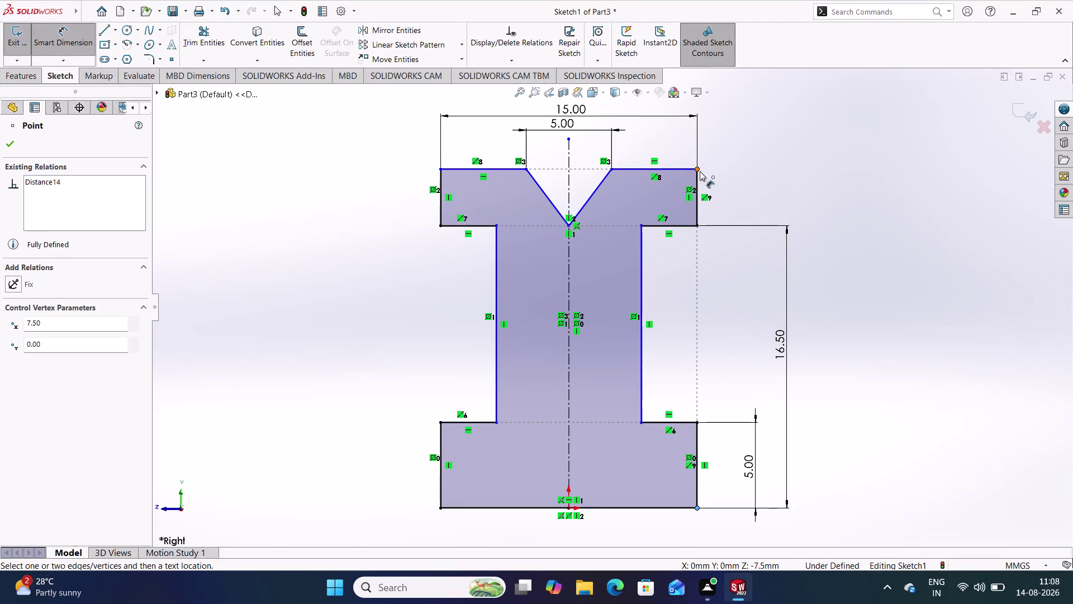
click(700, 171)
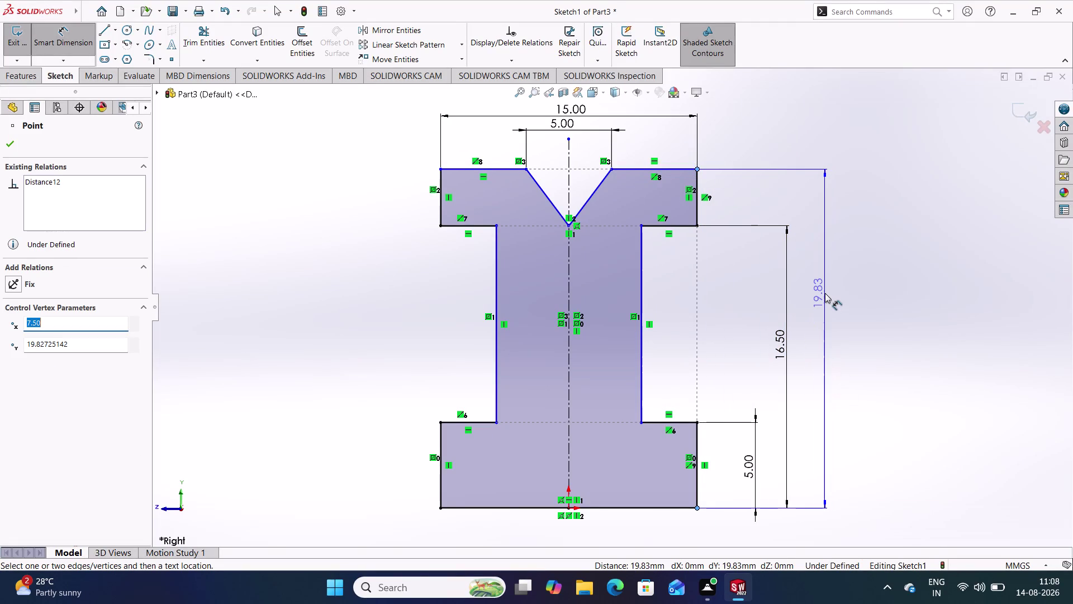
click(825, 273)
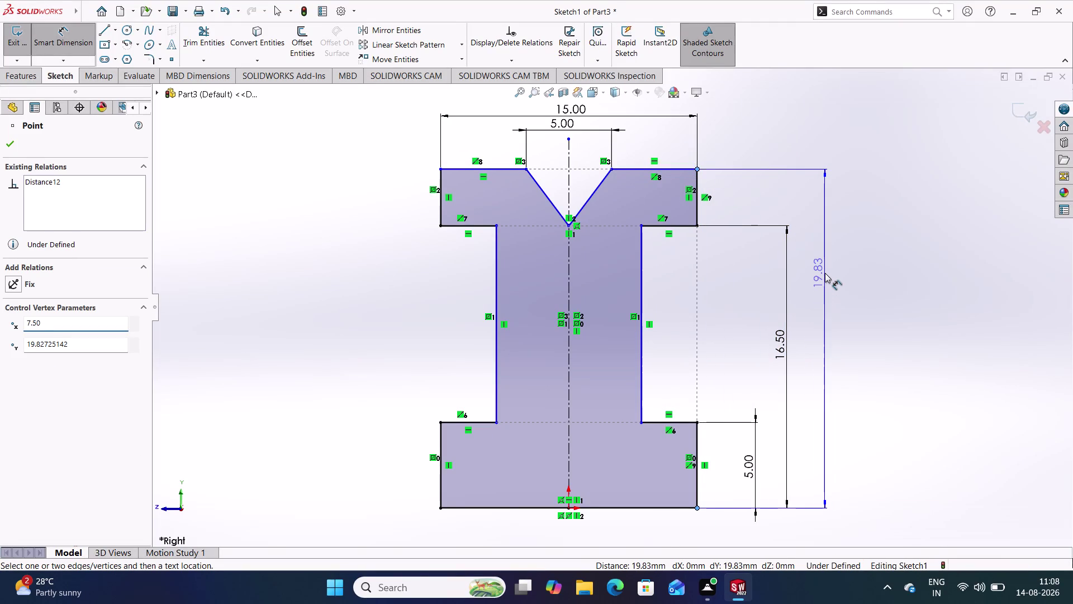
text(20)
key(Return)
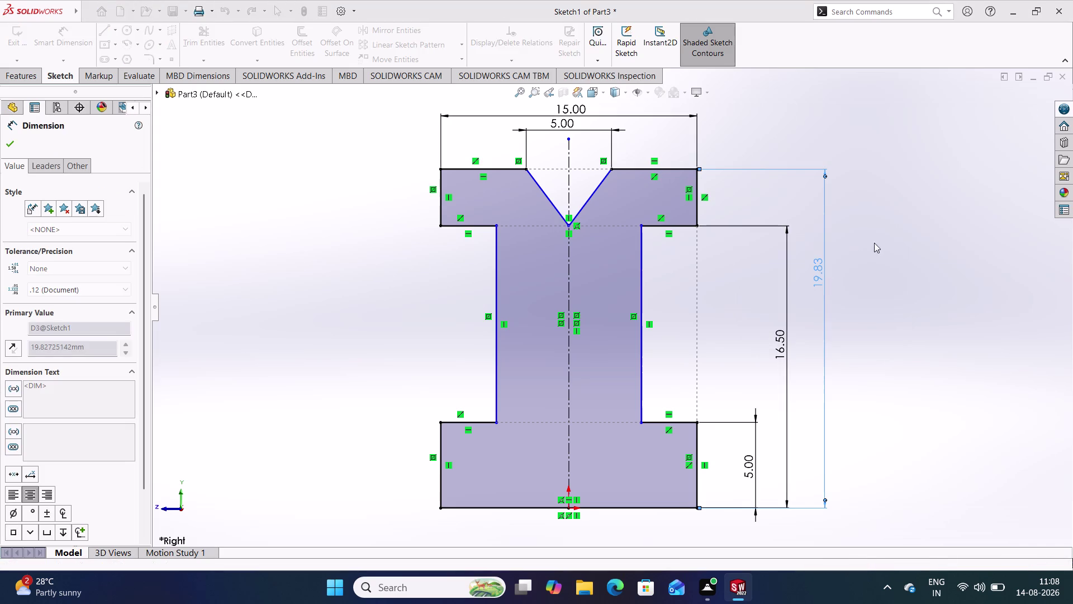
click(884, 241)
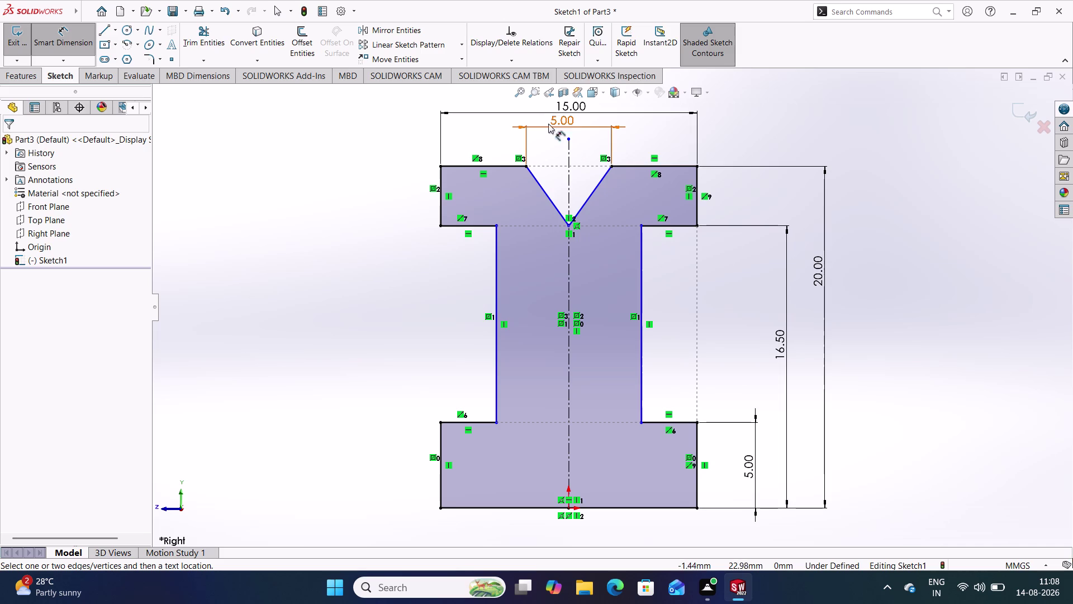
Delete the V-notch width dimension.
right_click(567, 125)
click(288, 104)
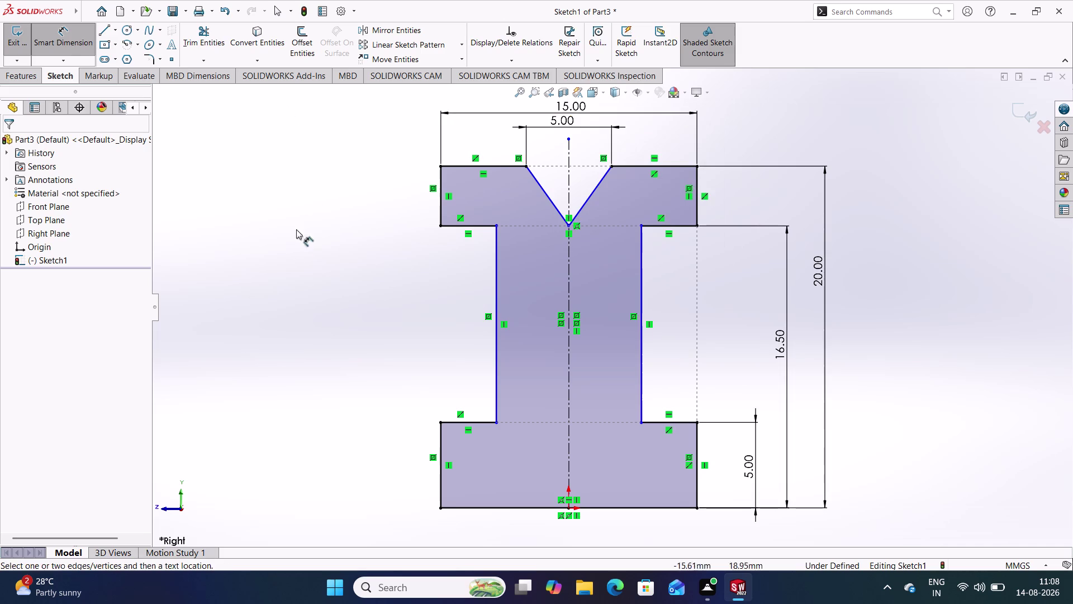
right_drag(300, 275, 280, 135)
right_click(544, 122)
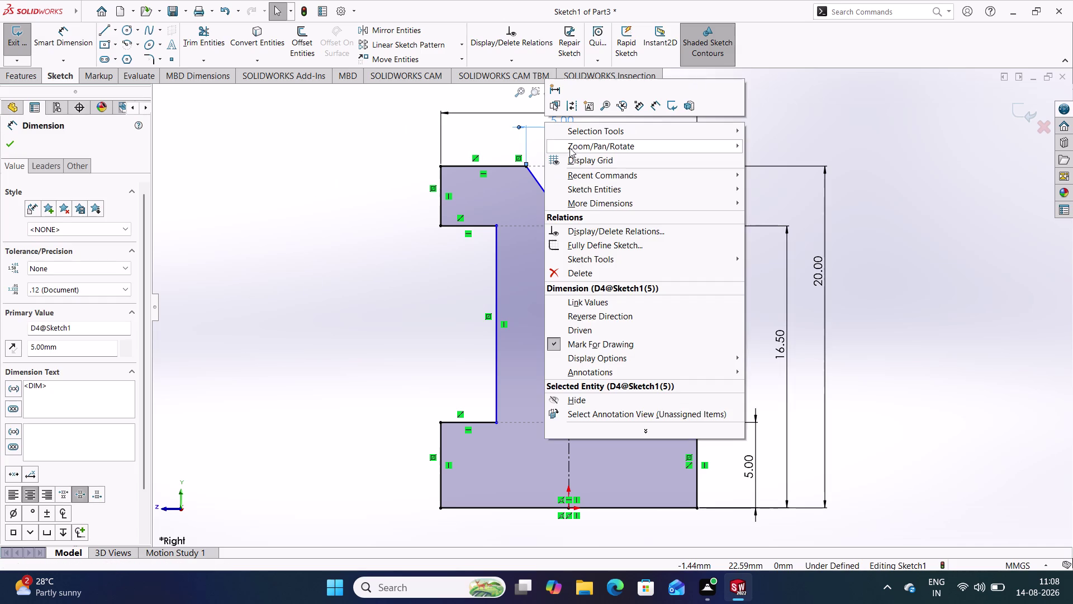
click(587, 275)
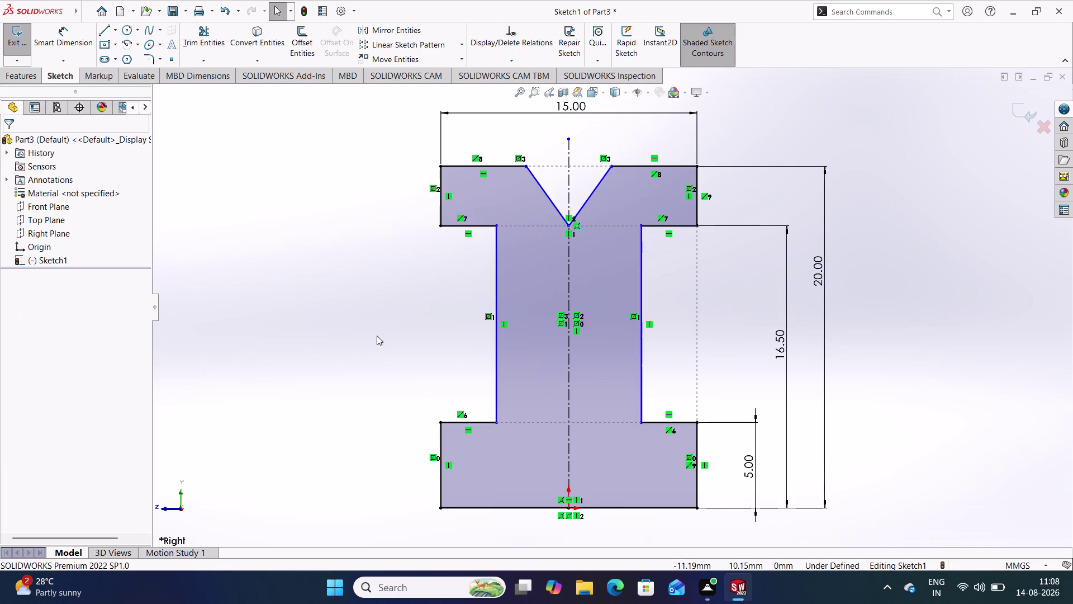
Dimension the central web width as 5.00.
right_drag(375, 336, 351, 196)
click(497, 275)
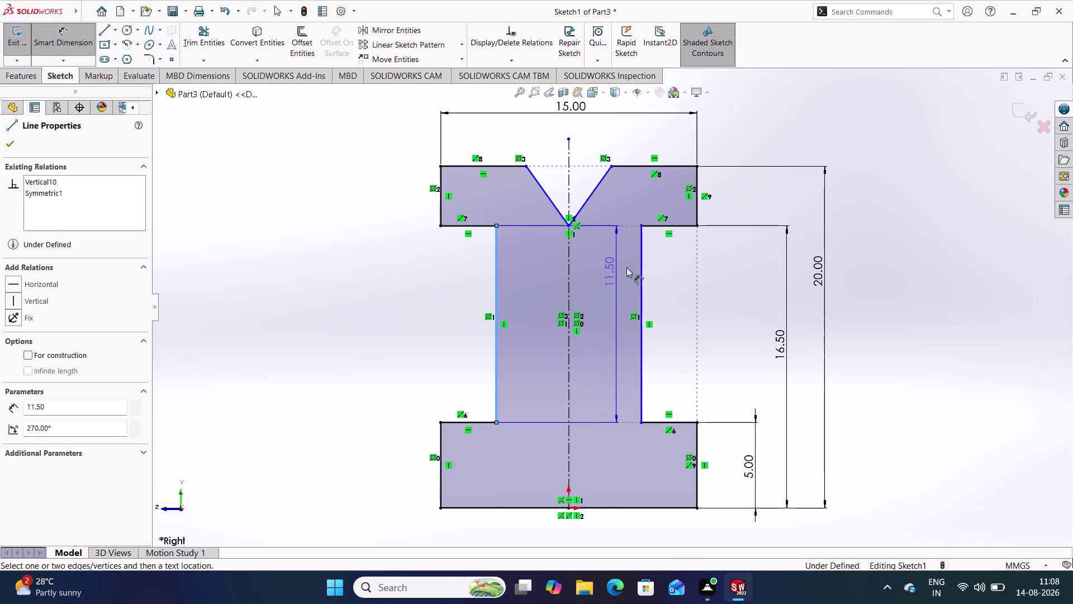
click(642, 255)
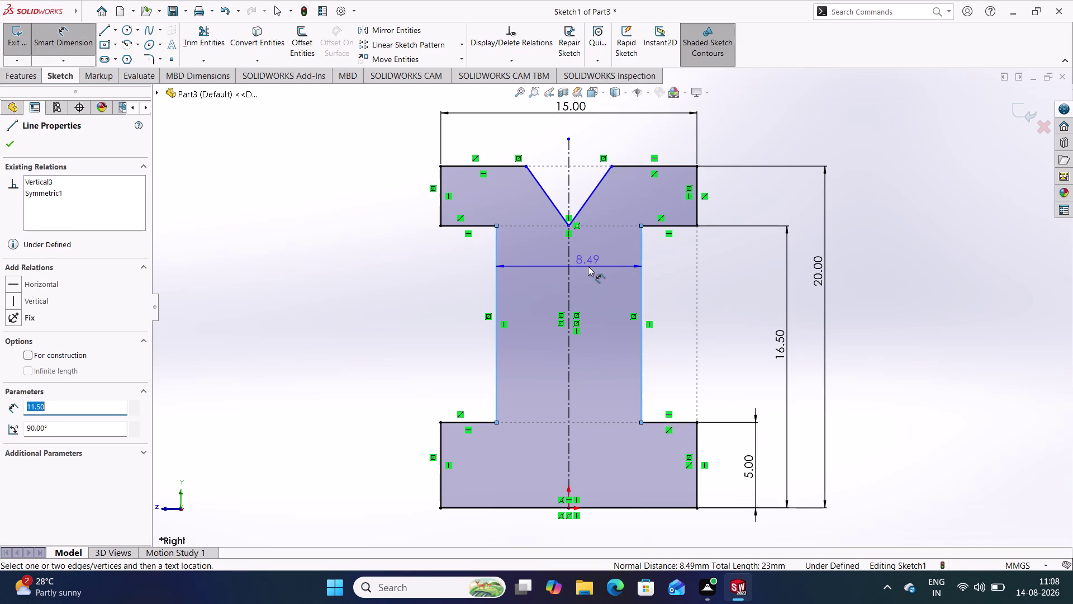
click(588, 268)
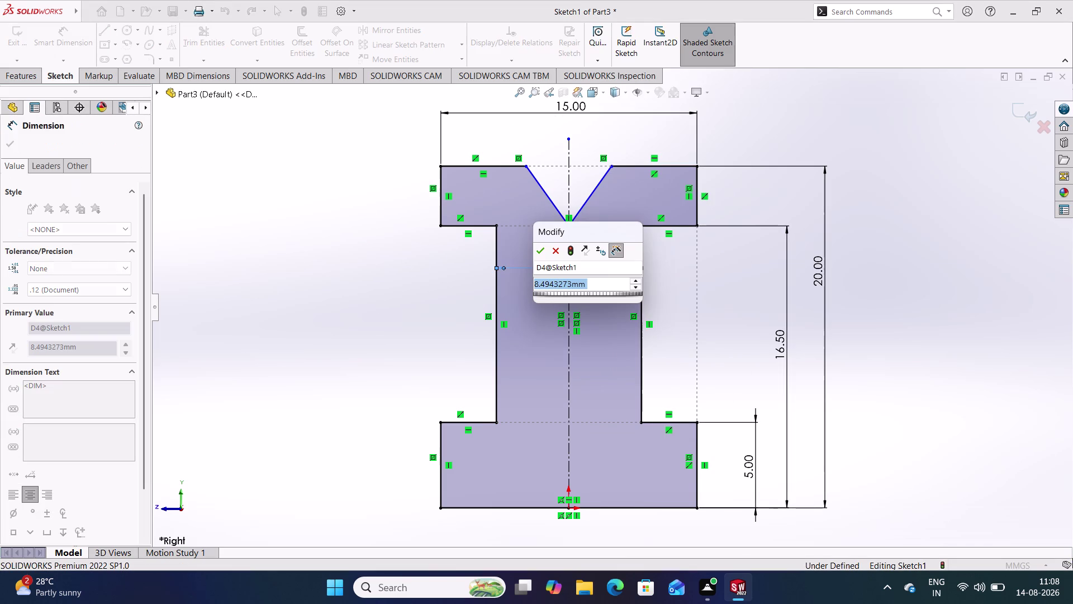
key(5)
key(Return)
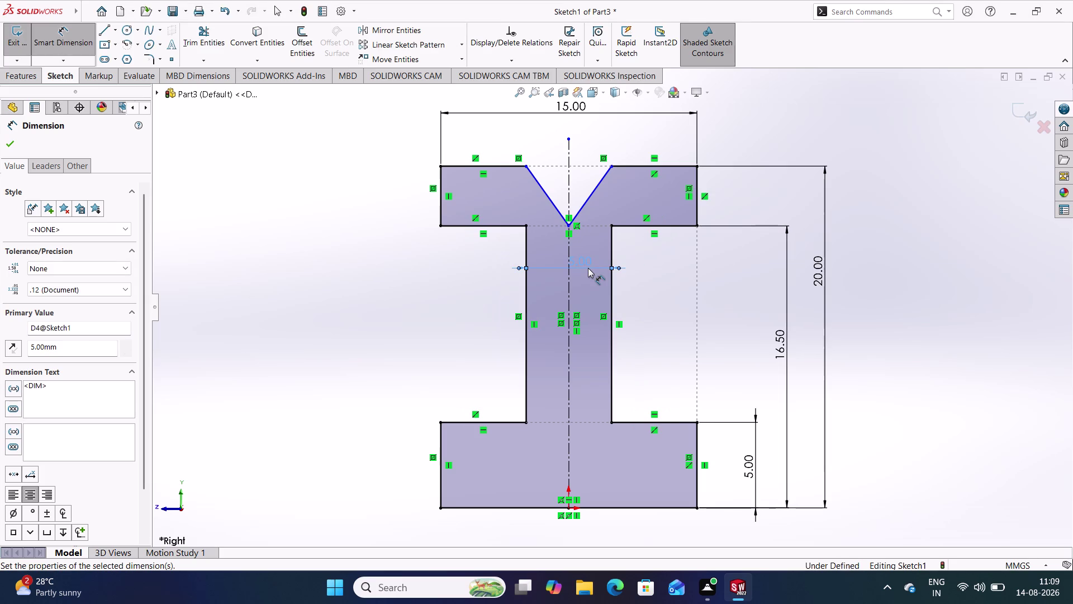
click(599, 182)
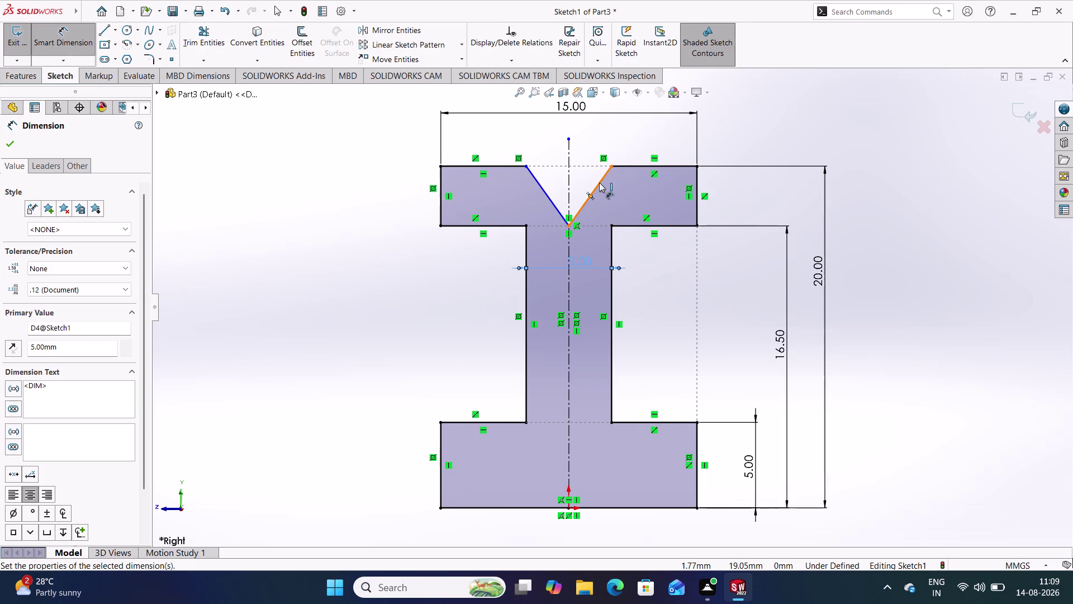
Dimension the V-notch angle as 90°.
click(549, 195)
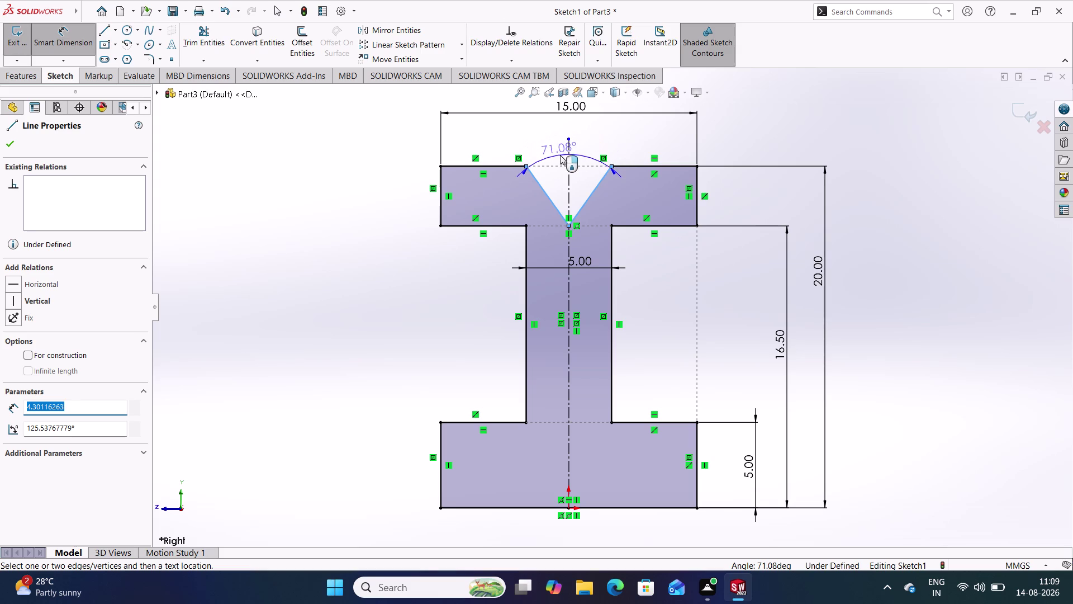
click(568, 128)
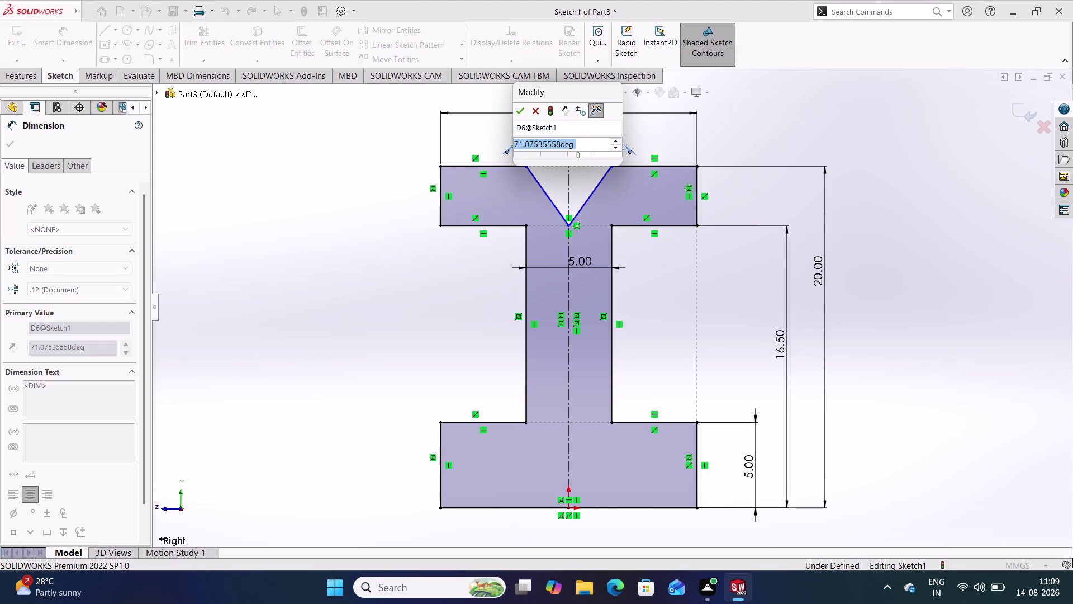
text(90)
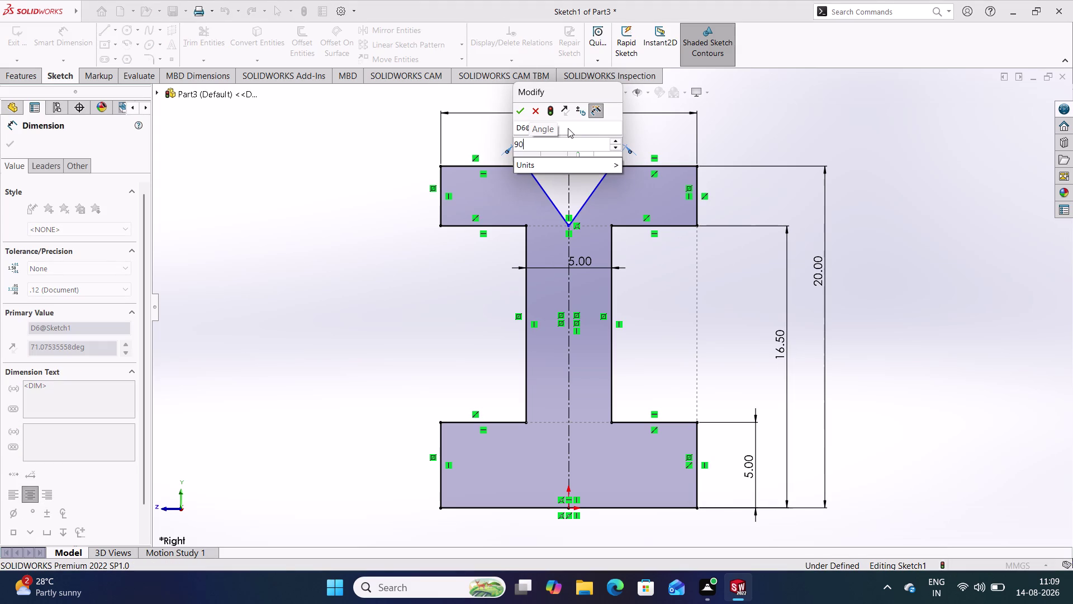
key(Return)
click(747, 128)
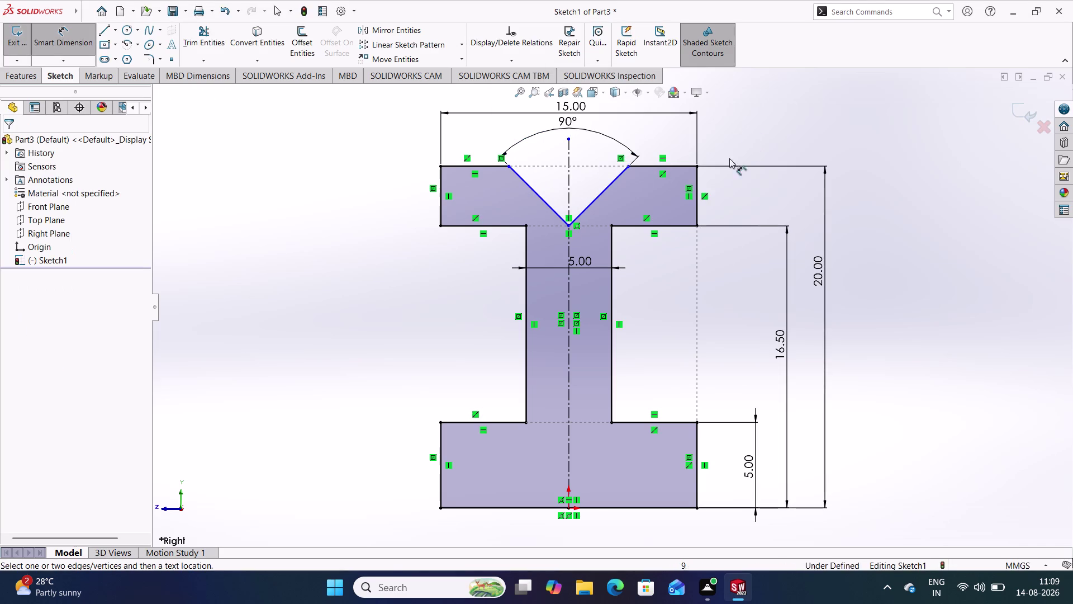
Add a Horizontal relation between the notch tip and the left shoulder corner.
click(88, 46)
click(313, 176)
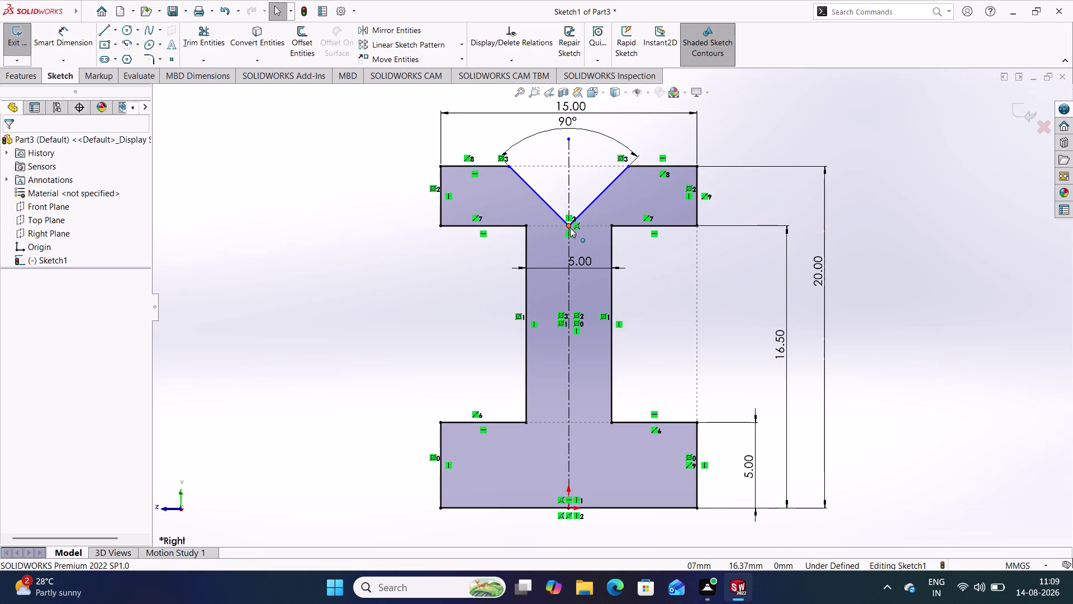
drag(568, 226, 565, 205)
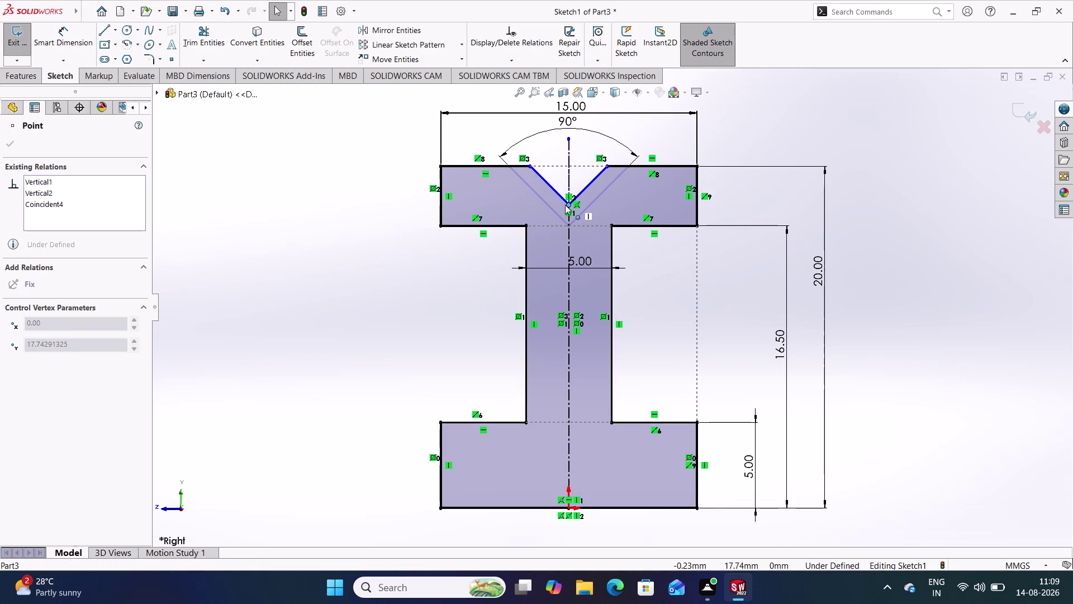
drag(565, 205, 565, 209)
click(443, 278)
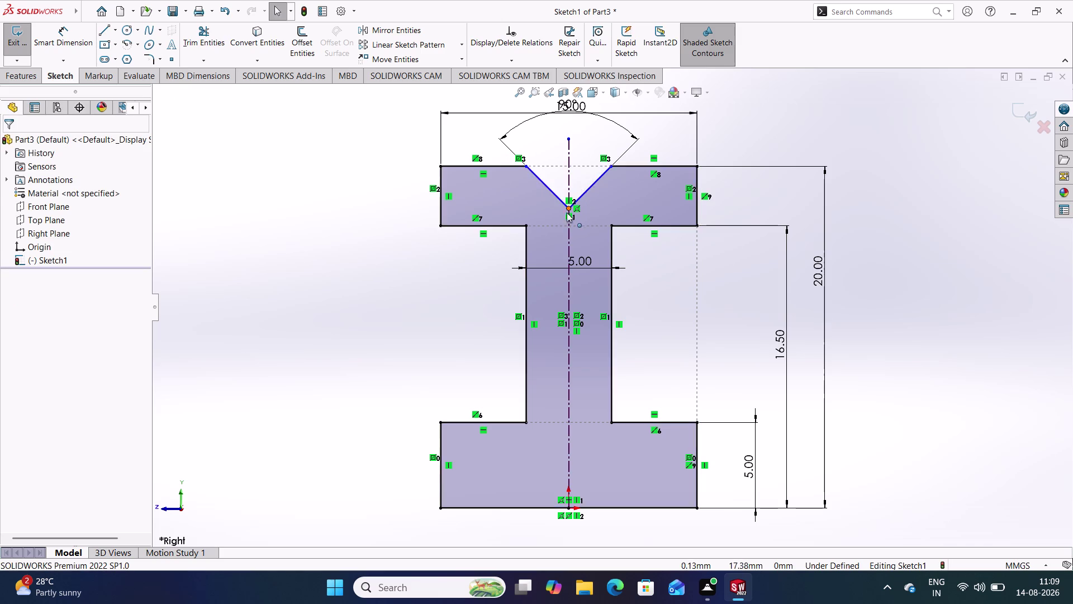
click(568, 209)
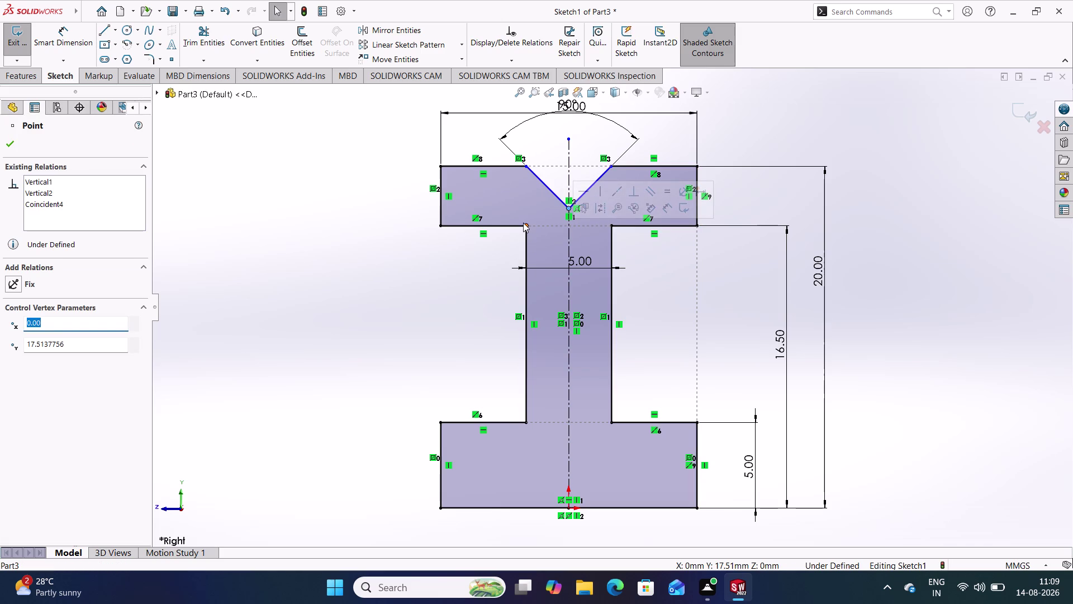
click(527, 227)
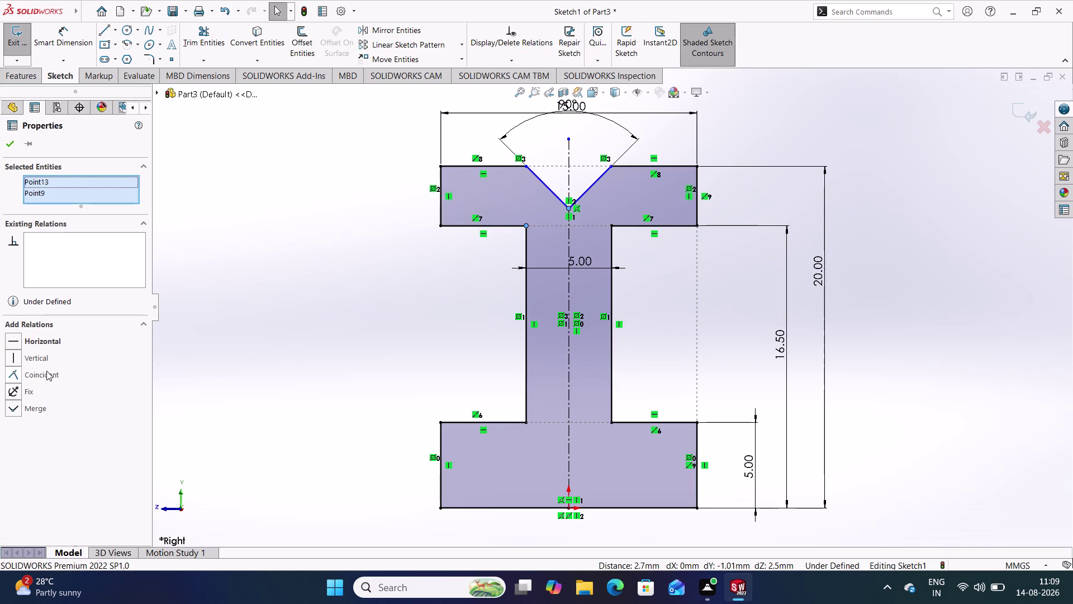
click(50, 342)
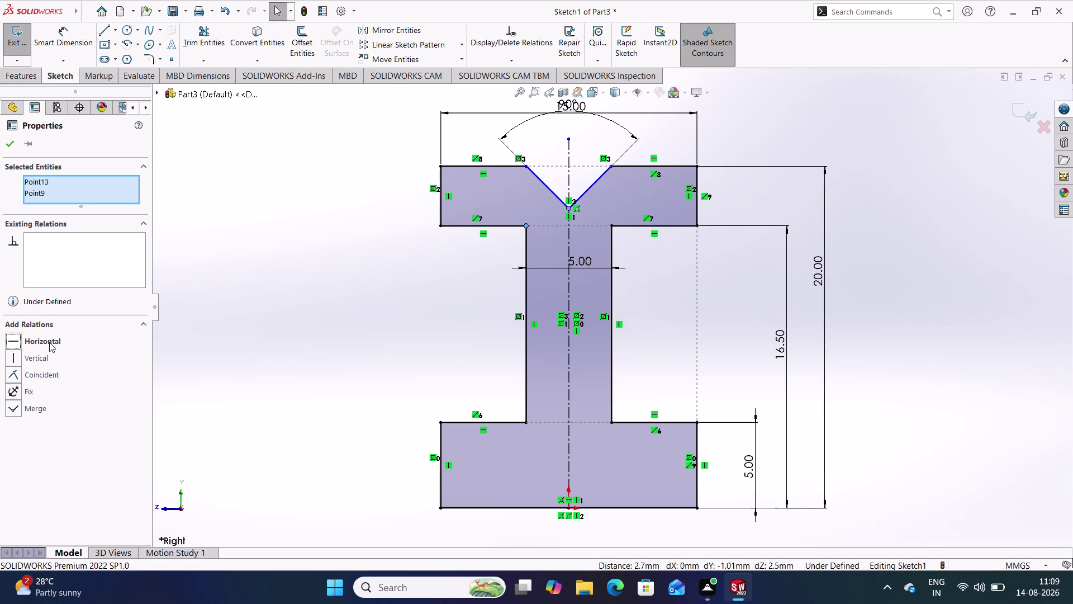
click(274, 317)
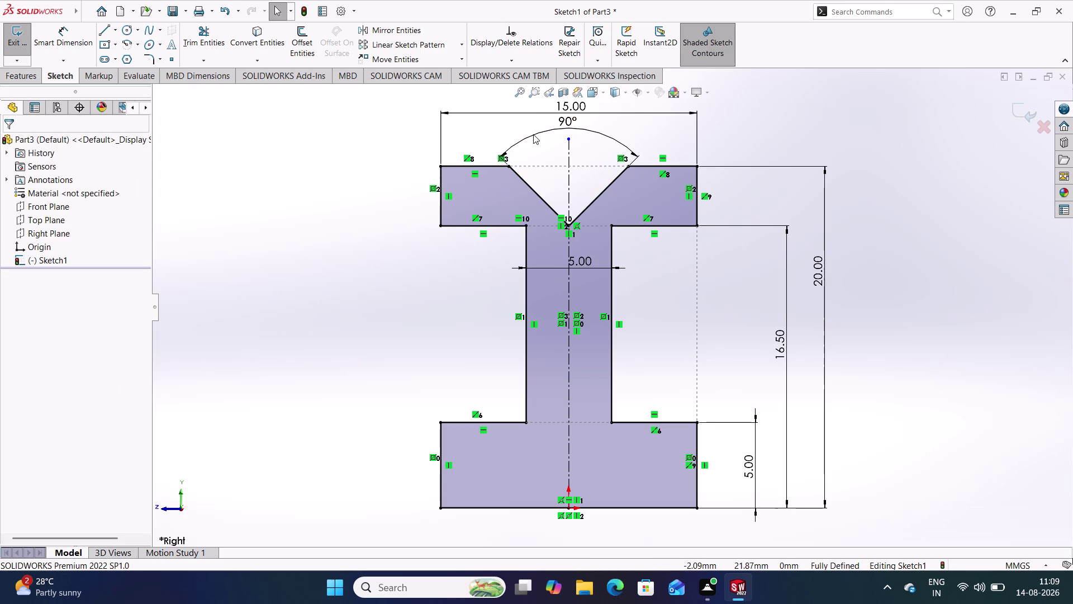
Move the 90° dimension inside the V-notch and confirm the tip is locked.
drag(564, 123, 570, 169)
click(715, 116)
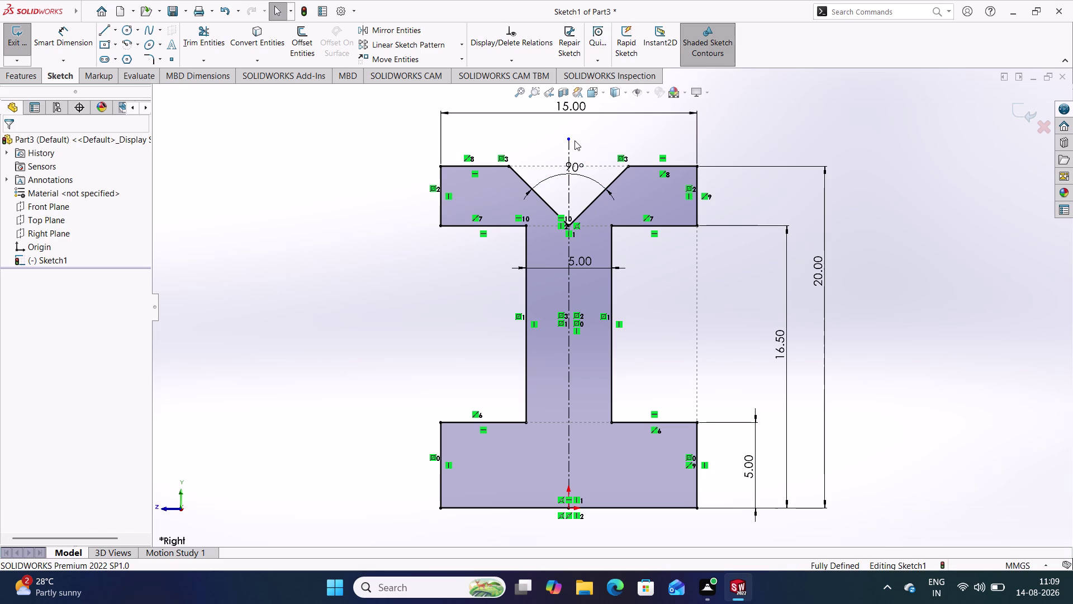
drag(566, 139, 573, 223)
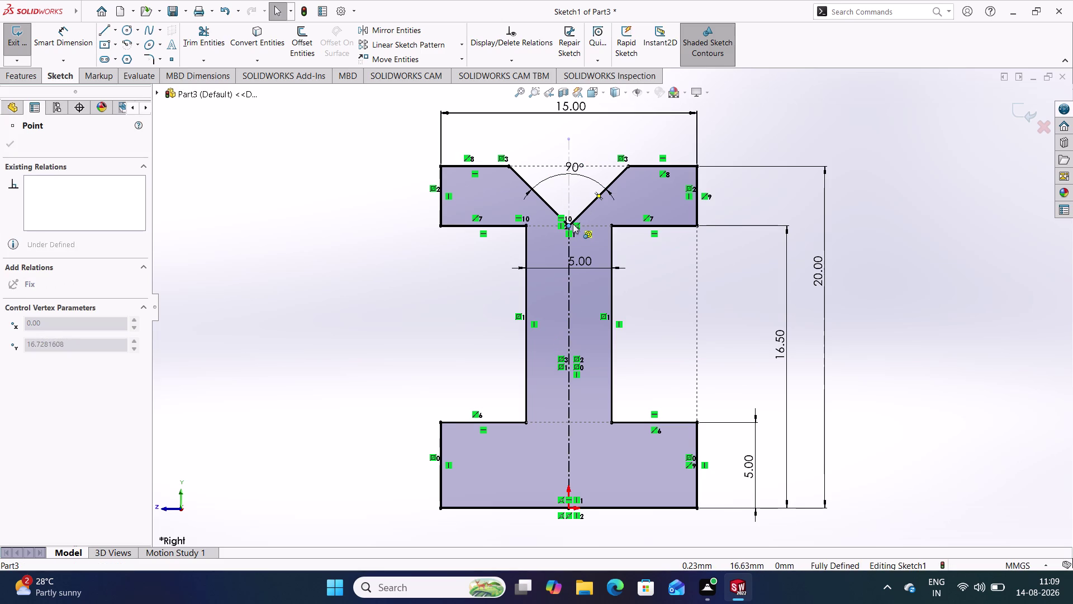
drag(573, 223, 573, 224)
click(868, 226)
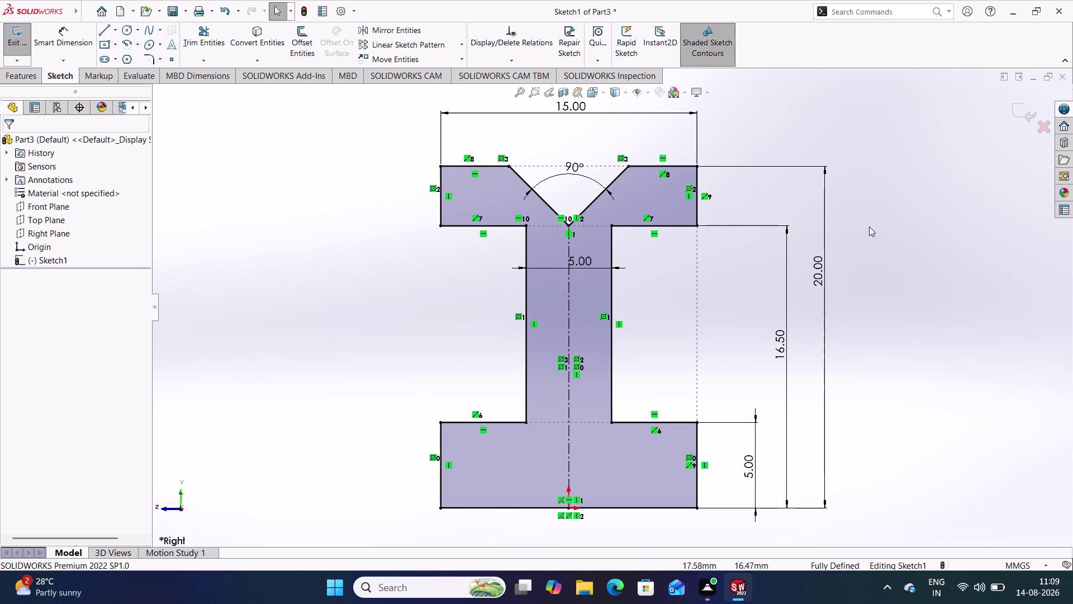
Cancel an extra dimension and exit the fully defined sketch.
right_click(573, 112)
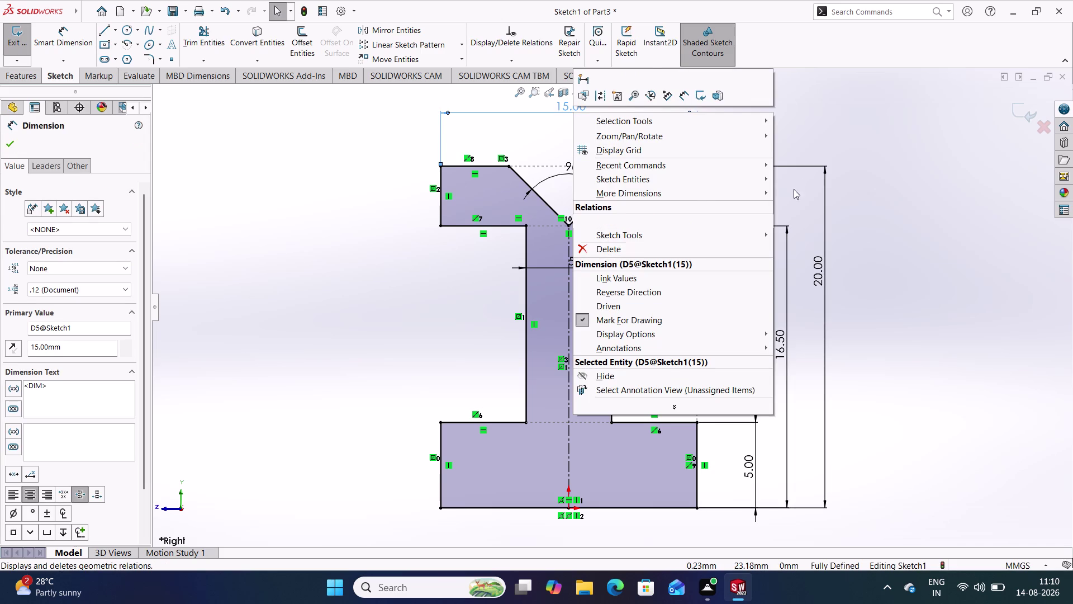
click(868, 141)
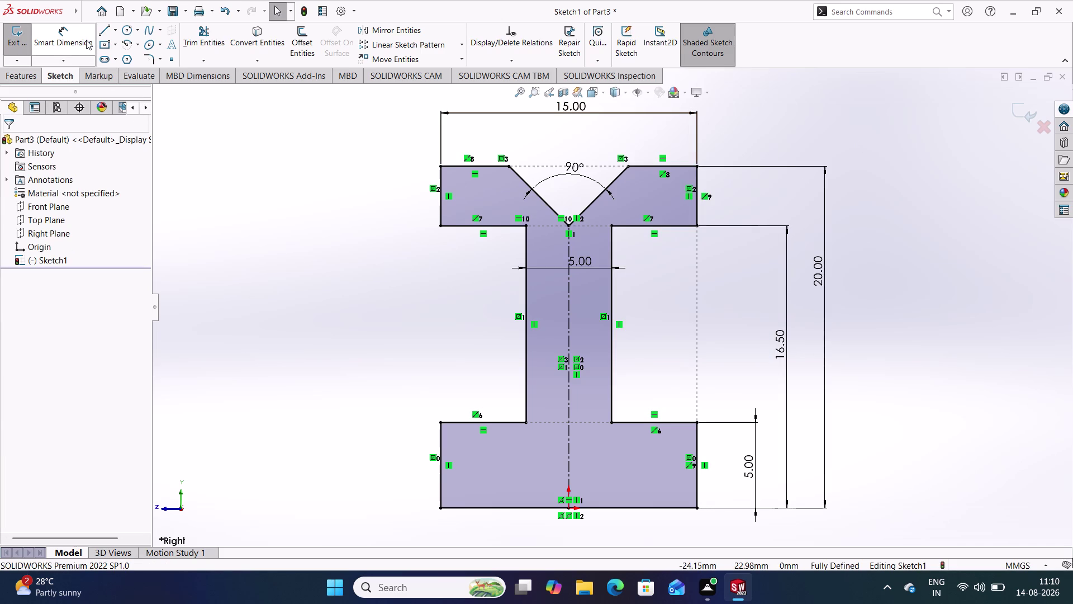
click(85, 39)
click(447, 165)
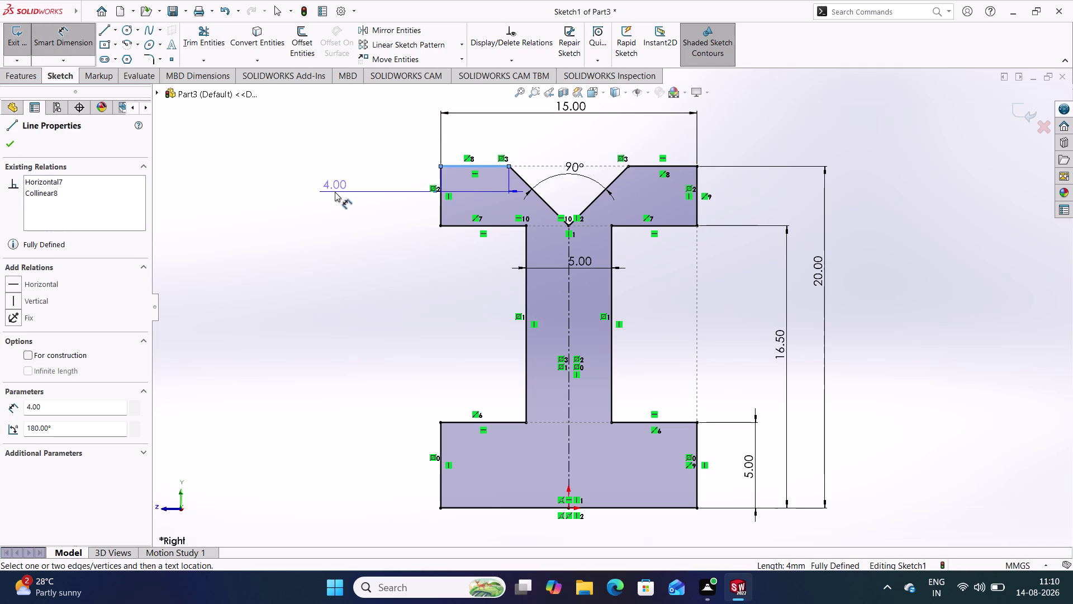
click(84, 39)
key(Escape)
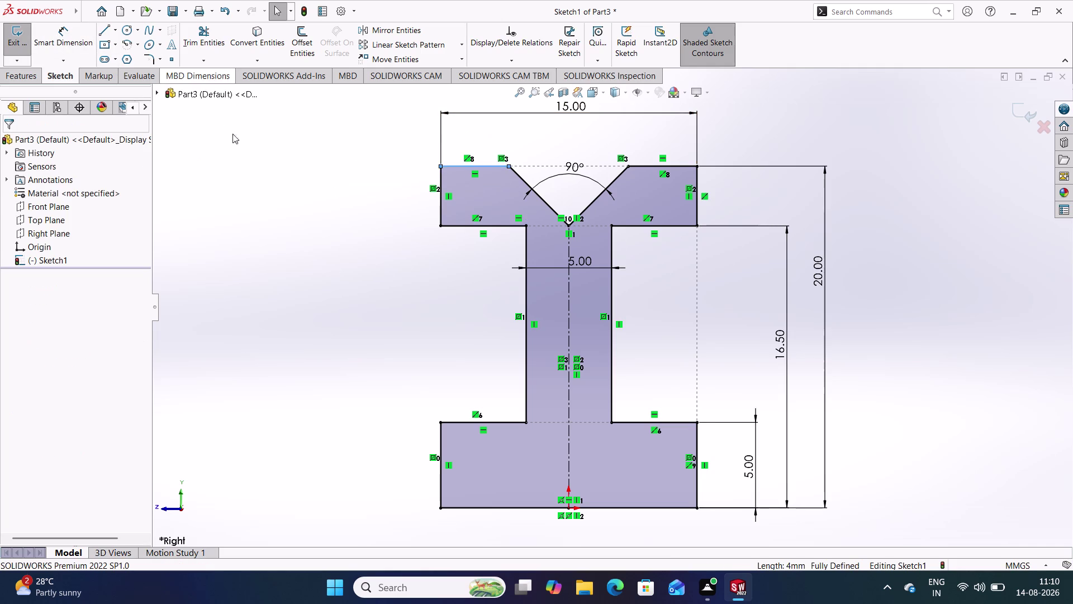
click(274, 161)
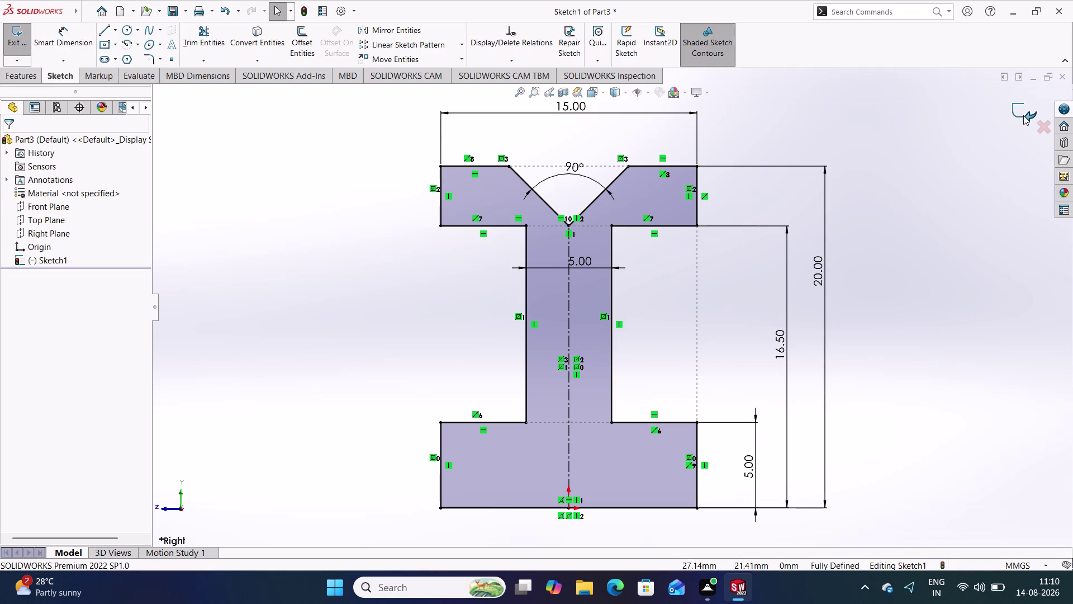
click(1023, 115)
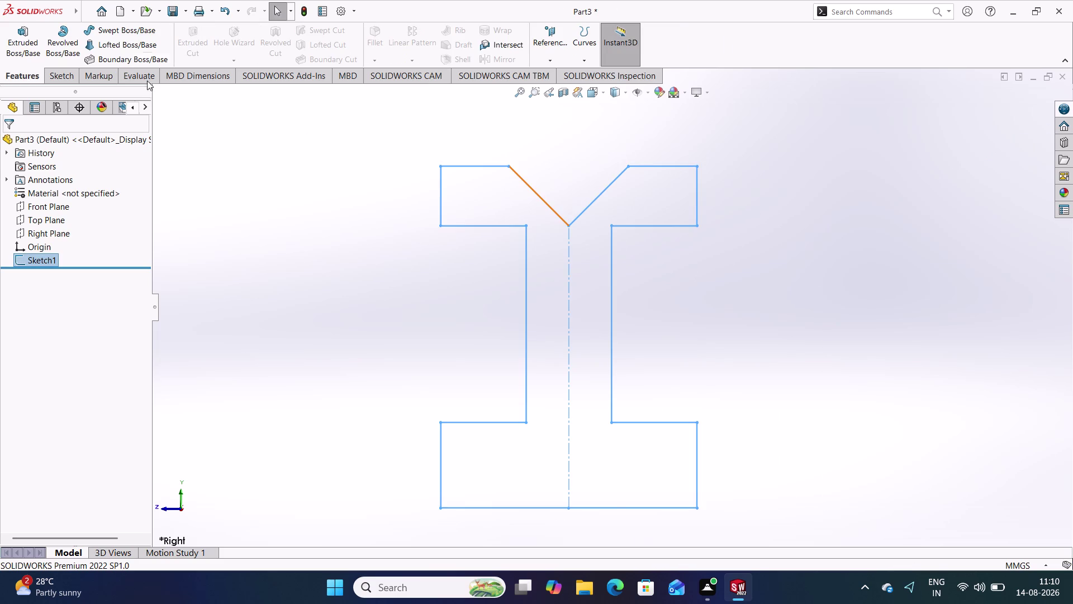
Revolve the profile 360° about the centreline into Revolve1, shown in isometric view.
click(59, 47)
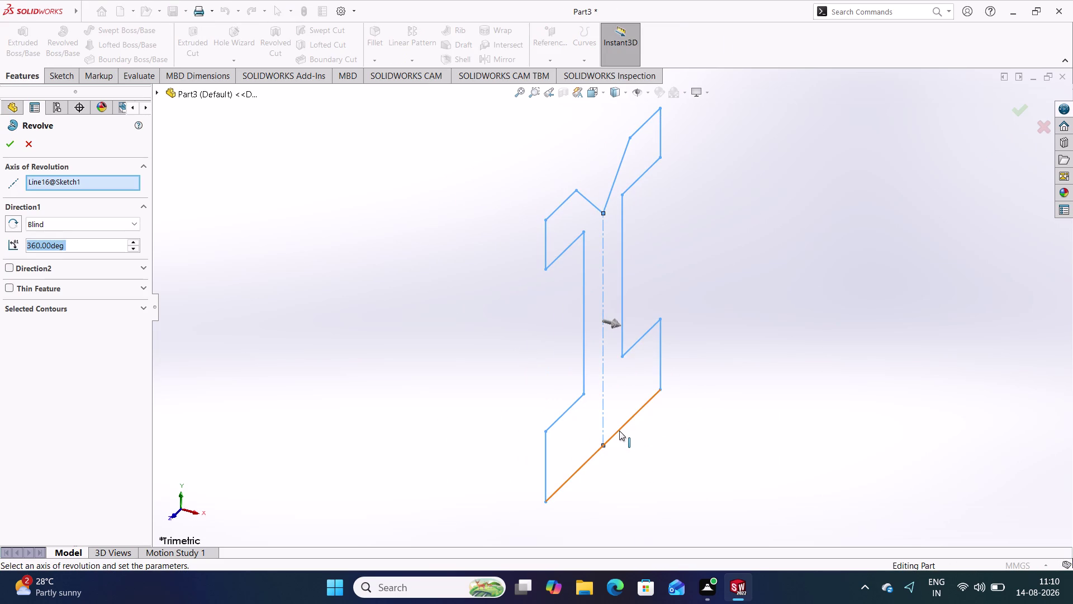
click(619, 427)
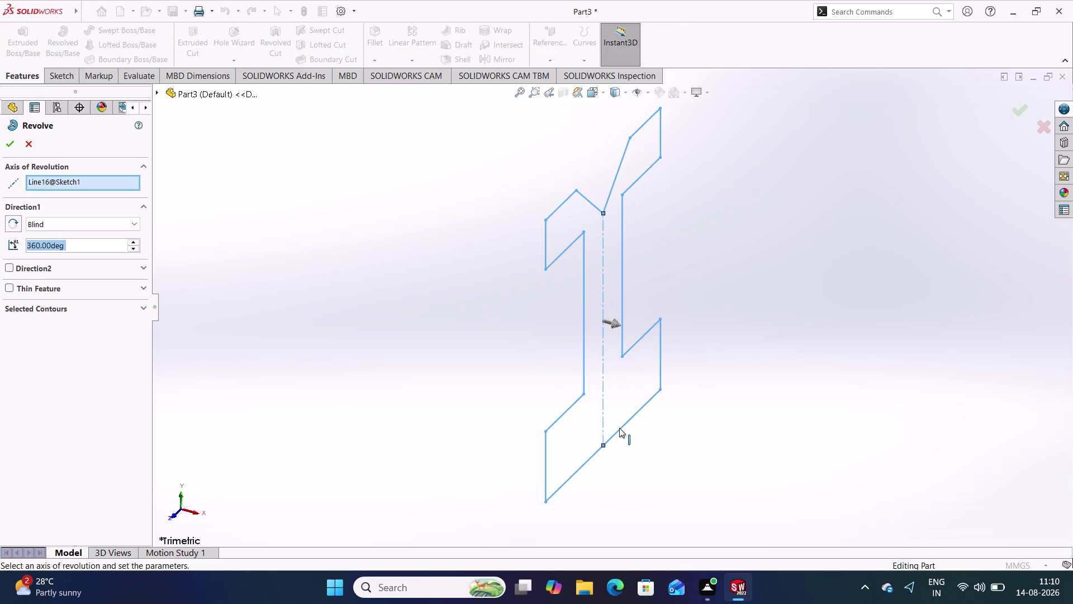
scroll(up, 3)
scroll(up, 3)
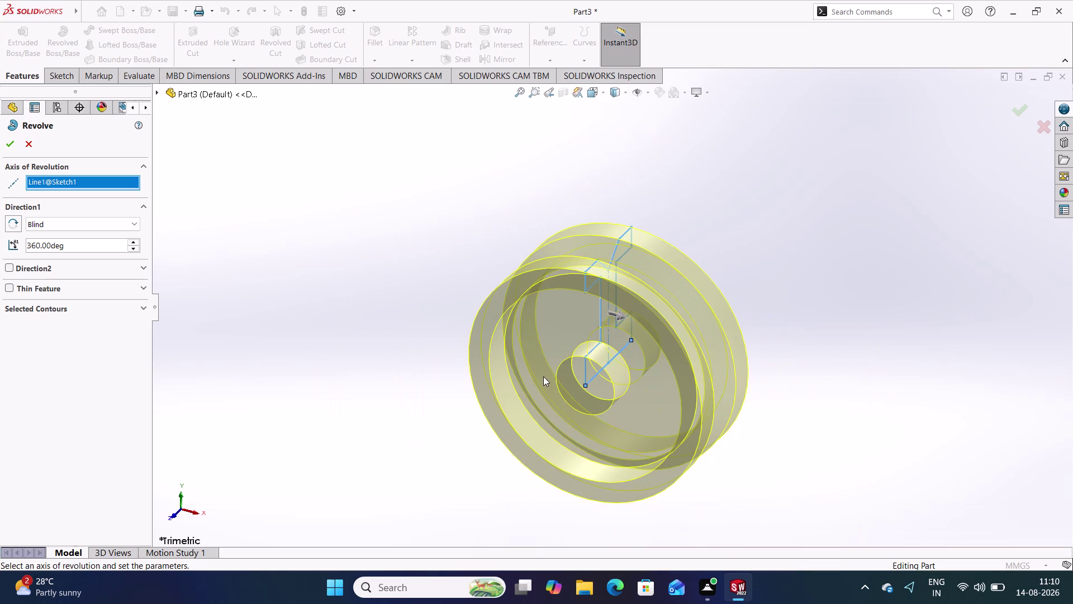
scroll(down, 3)
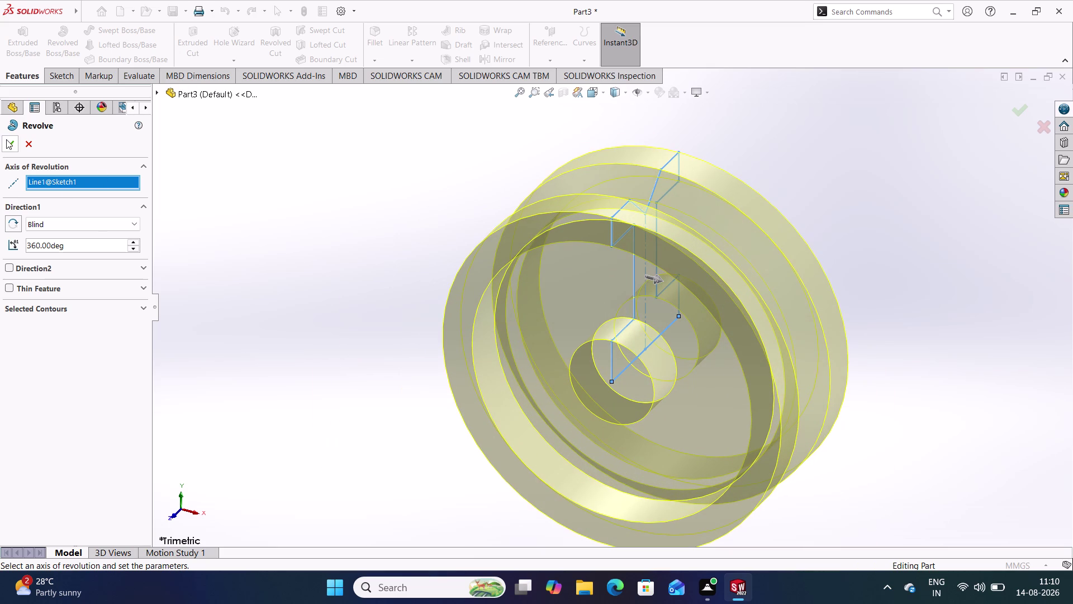
click(7, 139)
click(263, 222)
middle_drag(311, 292, 410, 193)
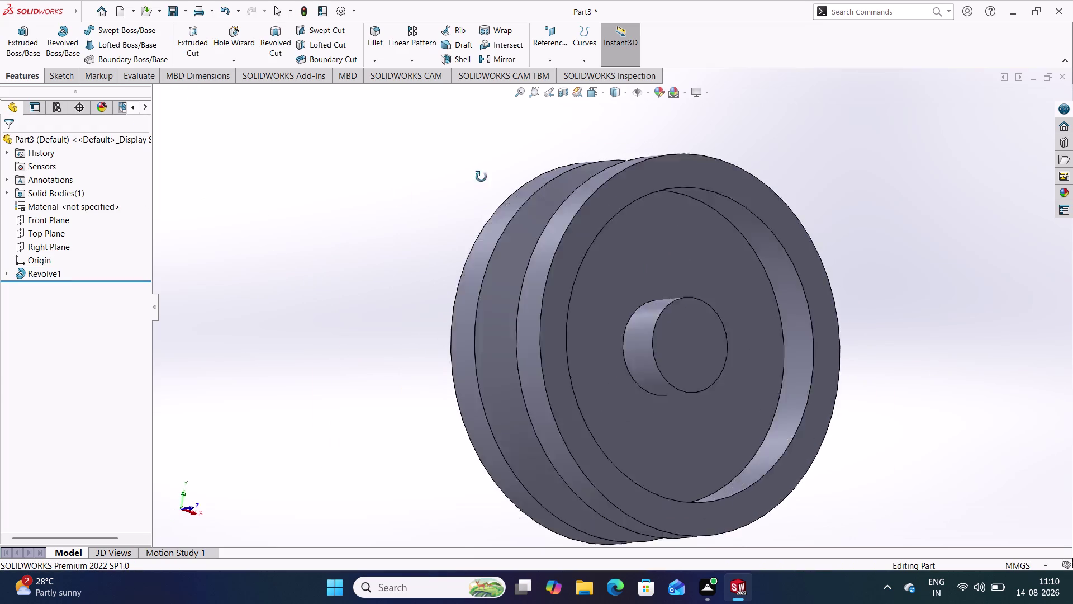
middle_drag(409, 193, 324, 254)
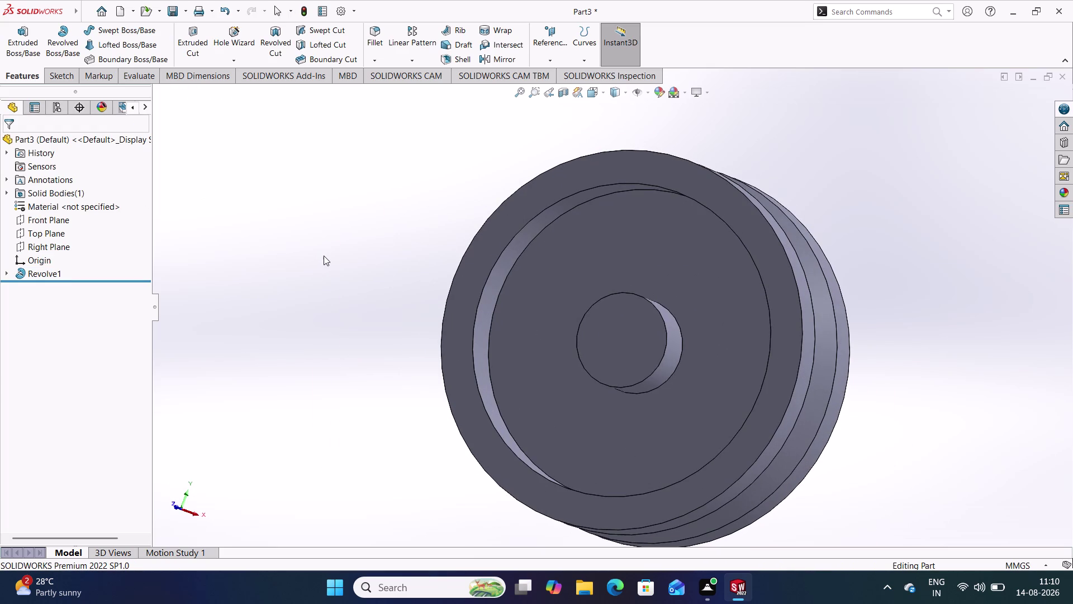
key(ctrl+7)
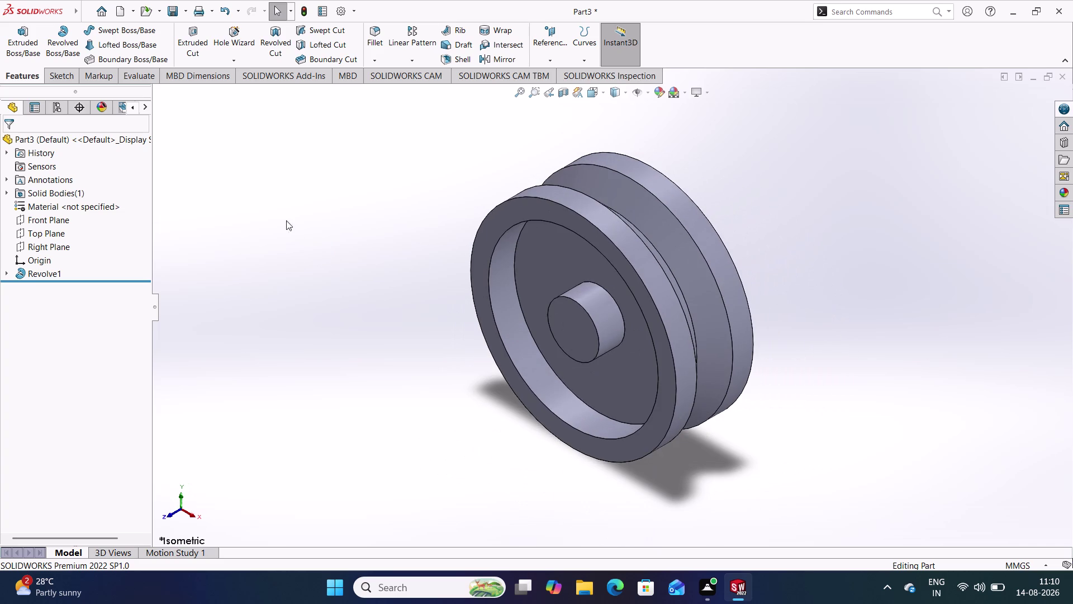
Assign Beryllium Copper, UNS C17300 from Copper Alloys as the part material.
click(270, 202)
right_click(99, 206)
click(141, 216)
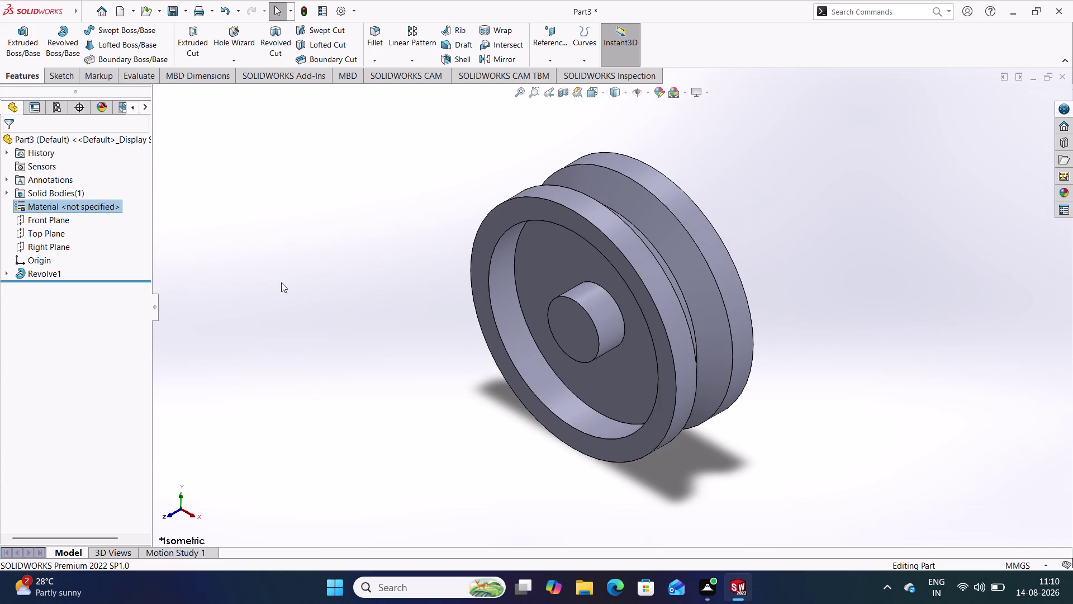
scroll(down, 3)
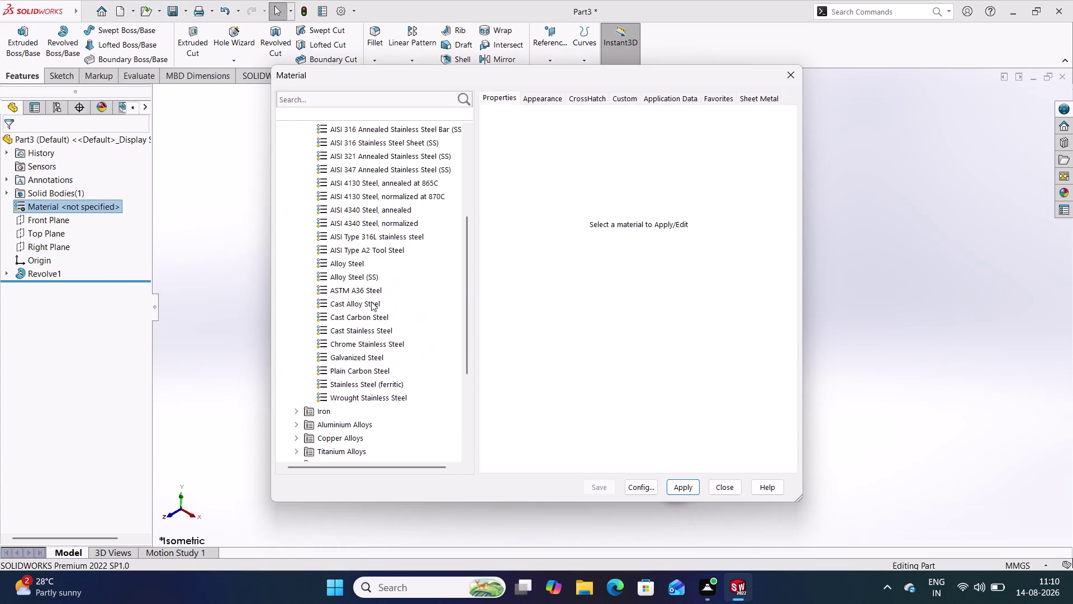
scroll(down, 3)
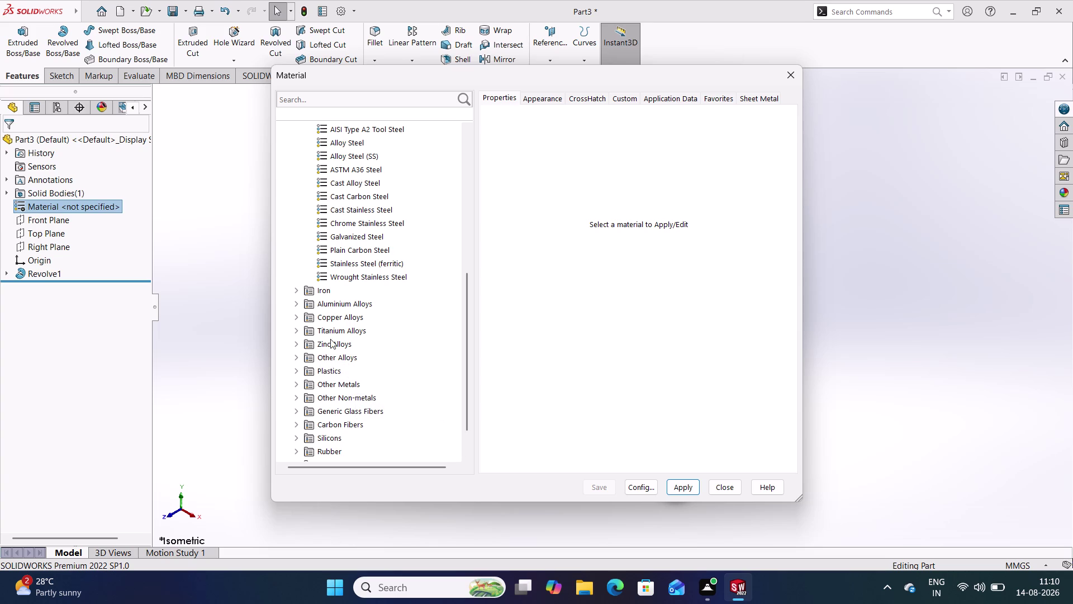
click(334, 318)
double_click(335, 318)
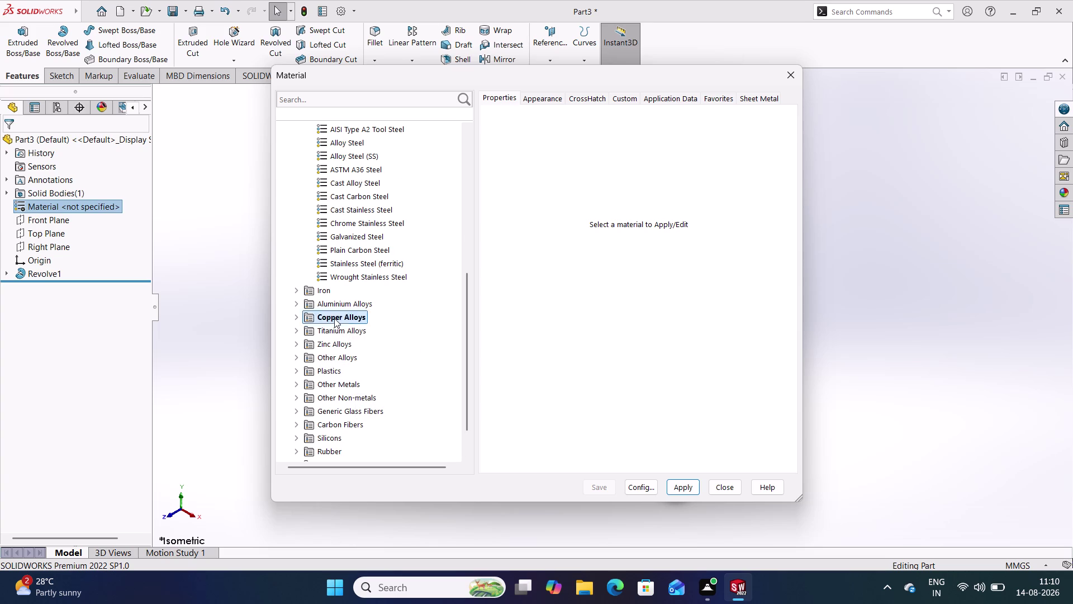
scroll(down, 3)
scroll(up, 3)
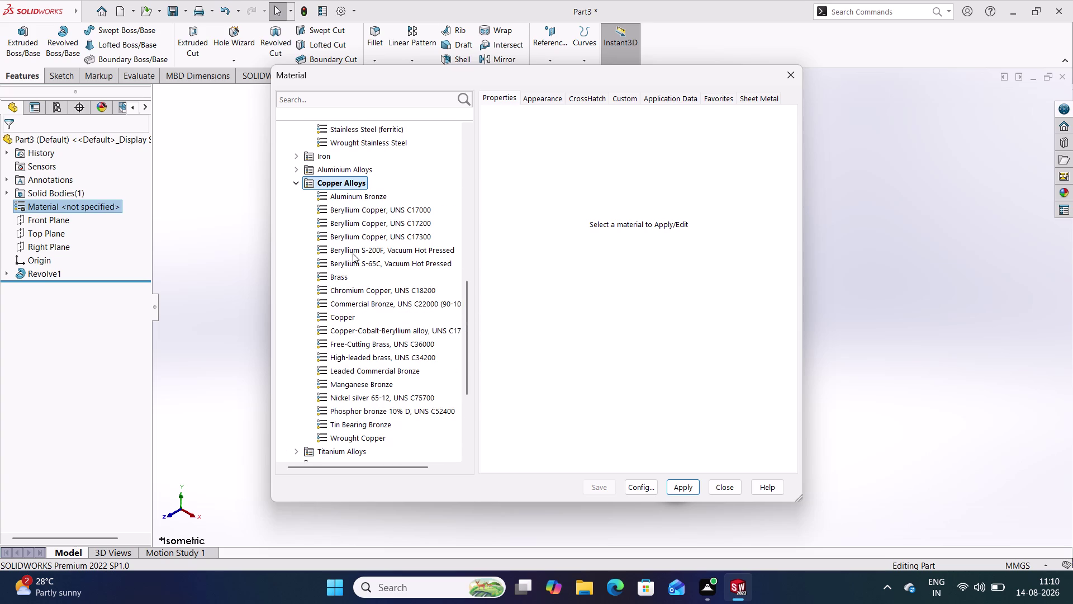
click(358, 241)
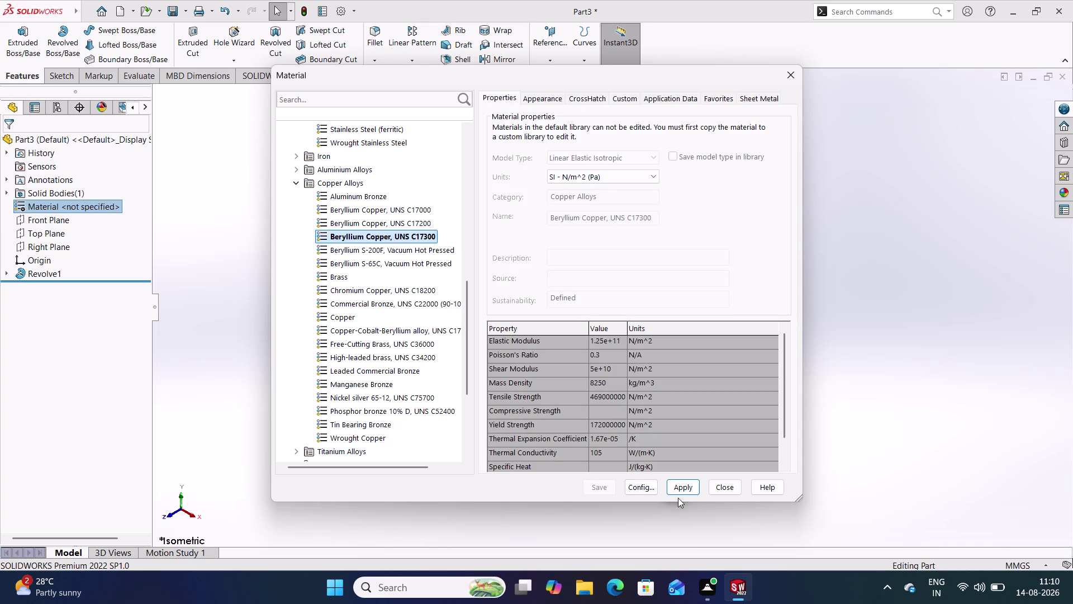
click(679, 490)
click(716, 483)
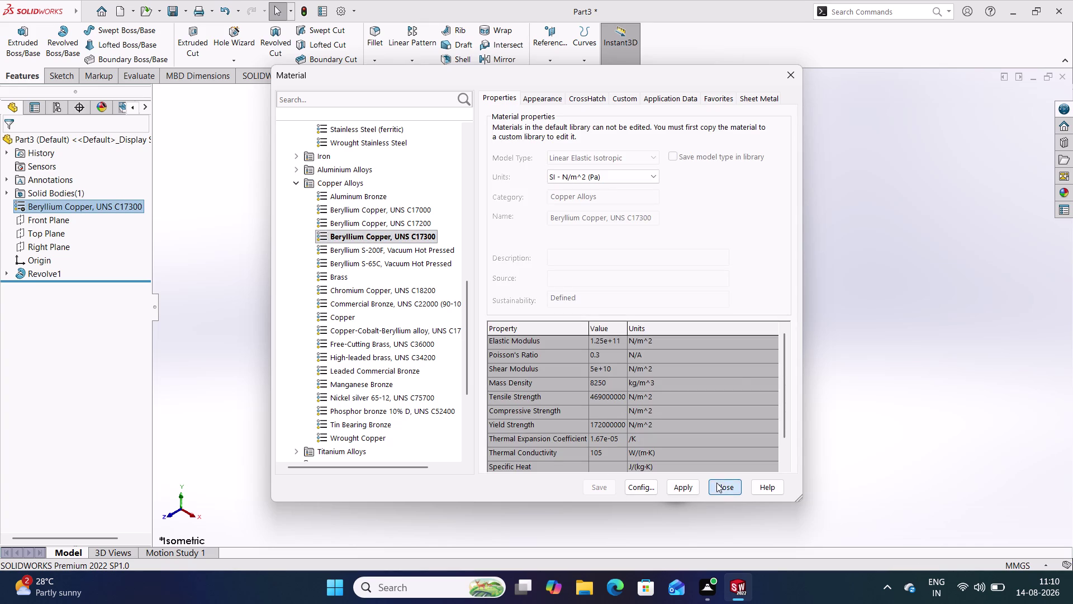
middle_drag(594, 429, 792, 420)
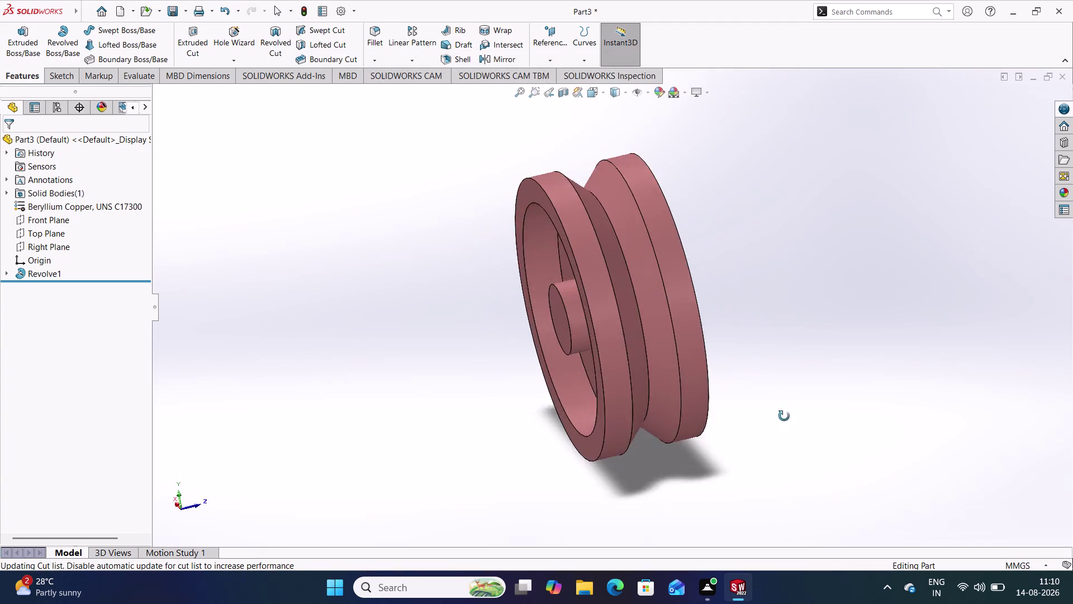
Sketch a circle centred on the origin on the hub face, dimensioned Ø6.25.
middle_drag(791, 420, 554, 465)
middle_drag(480, 382, 529, 489)
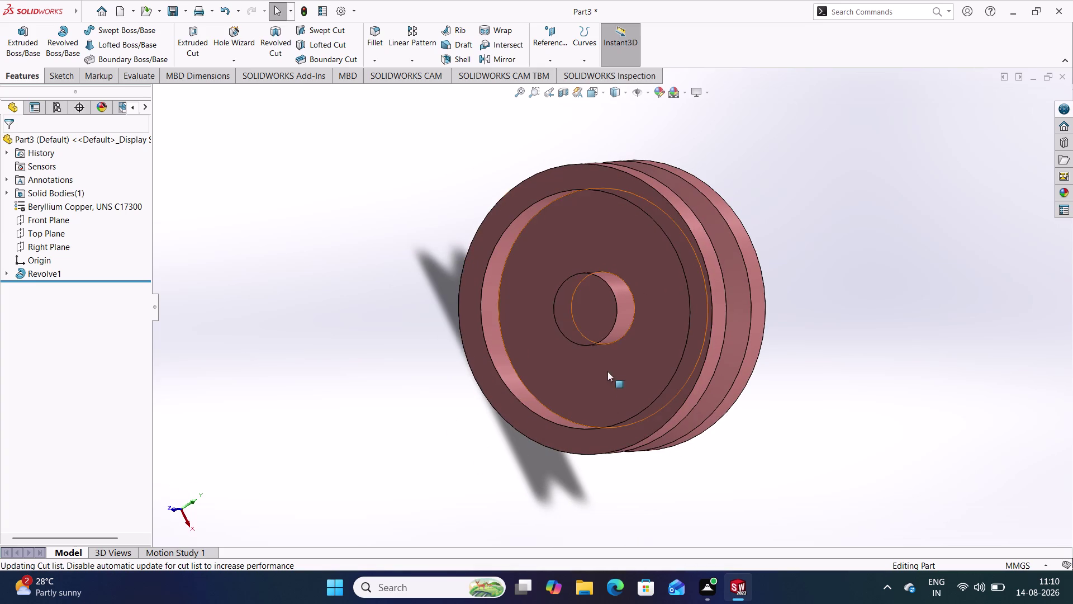
click(597, 317)
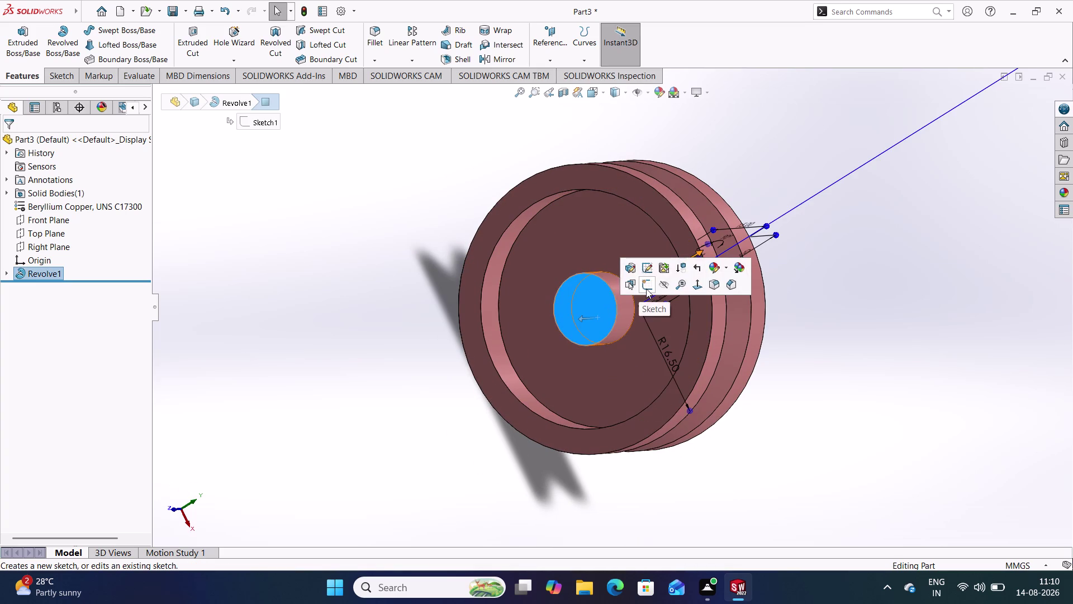
click(646, 289)
click(337, 291)
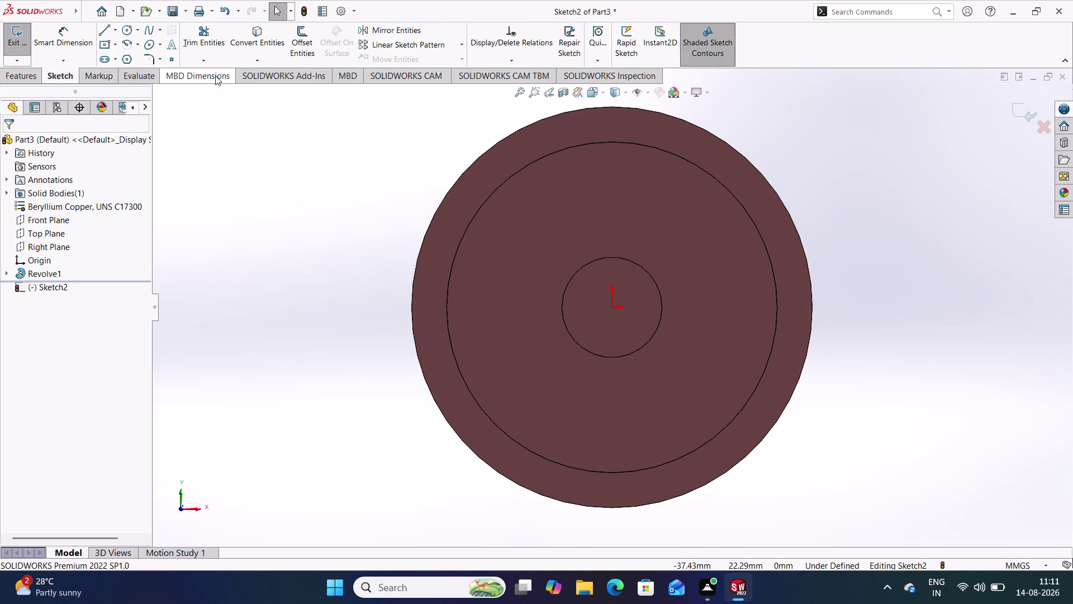
click(125, 30)
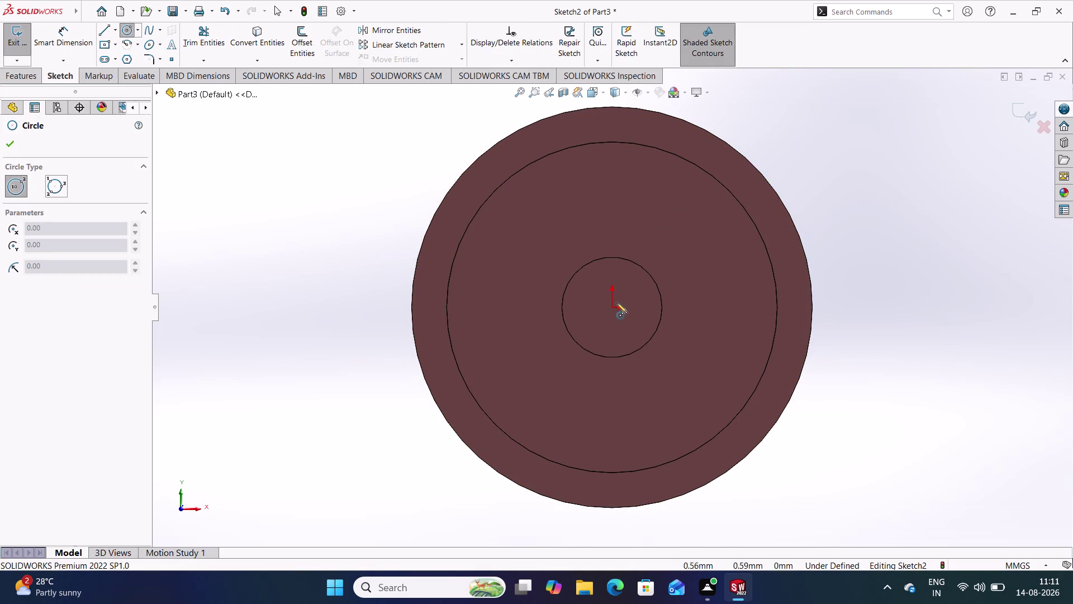
click(613, 307)
click(628, 334)
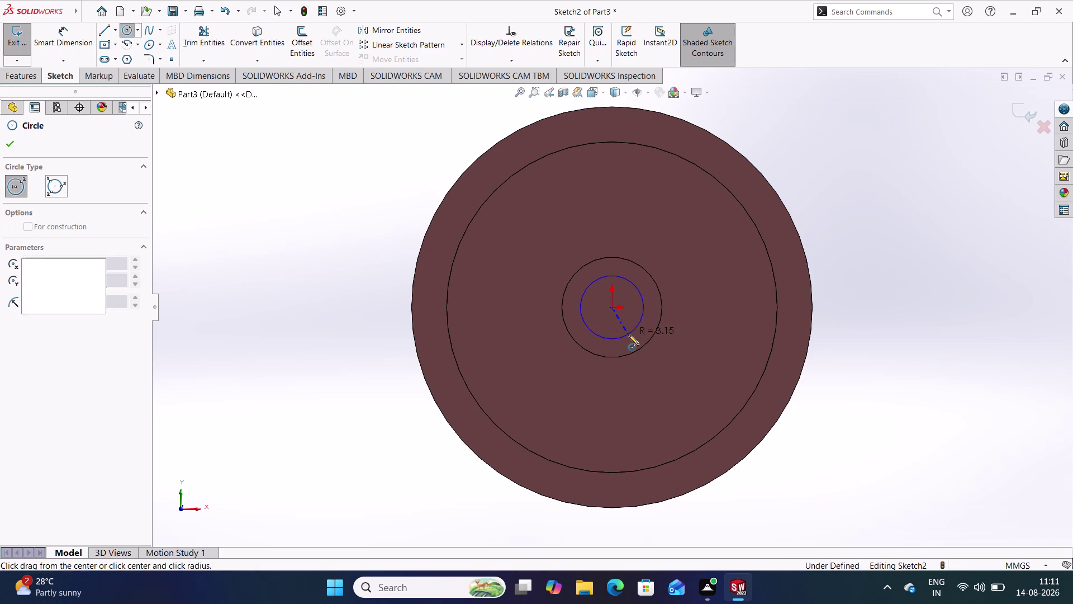
right_drag(907, 424, 877, 226)
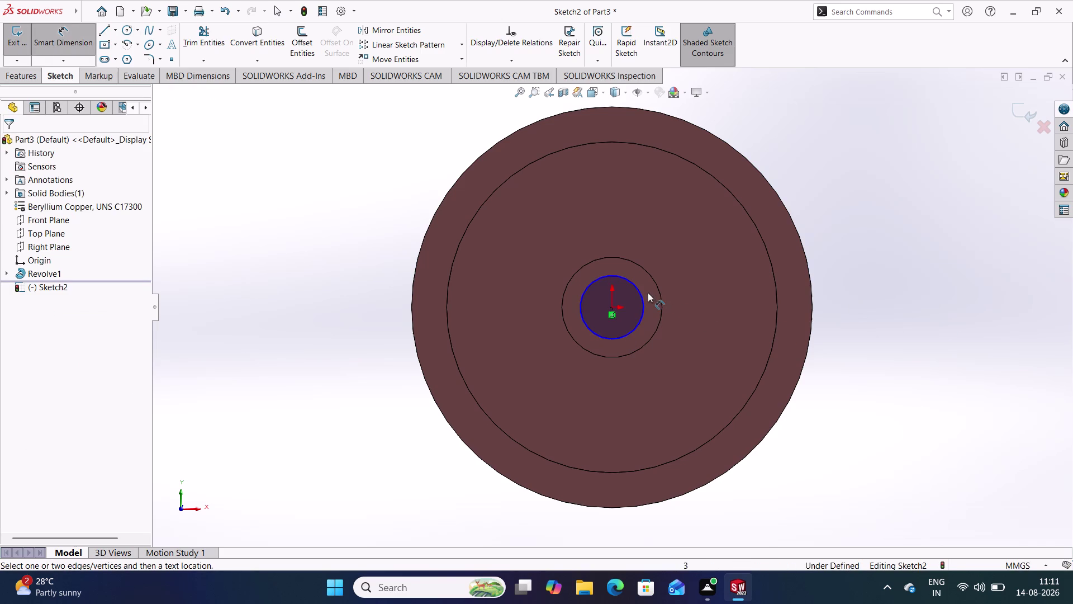
click(640, 292)
click(671, 252)
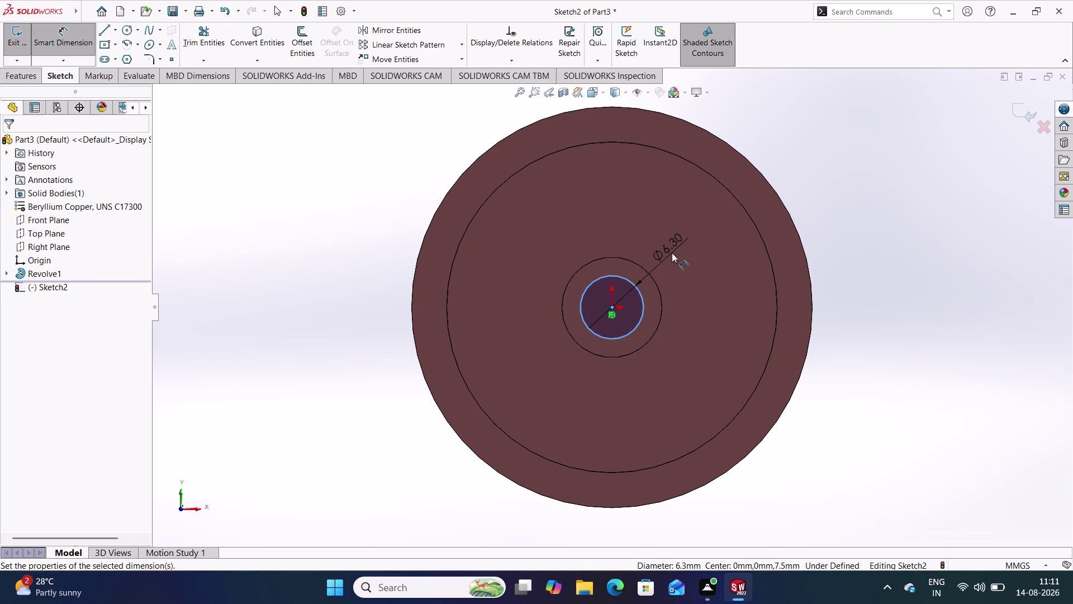
text(6.25)
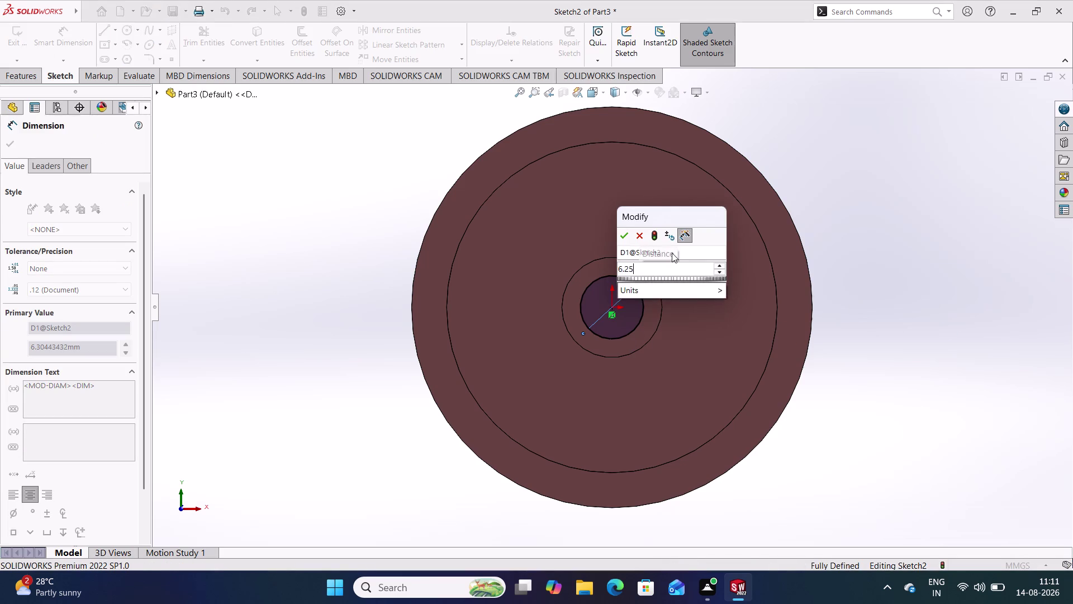
key(Return)
click(897, 194)
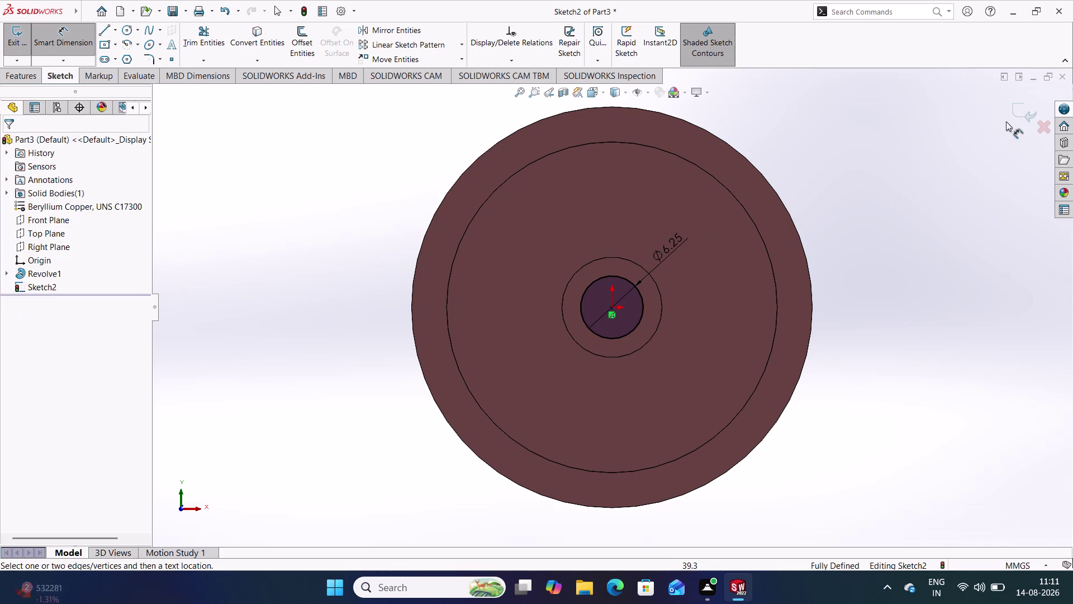
click(1017, 112)
Extrude-cut the circle through the hub as Cut-Extrude1.
click(196, 42)
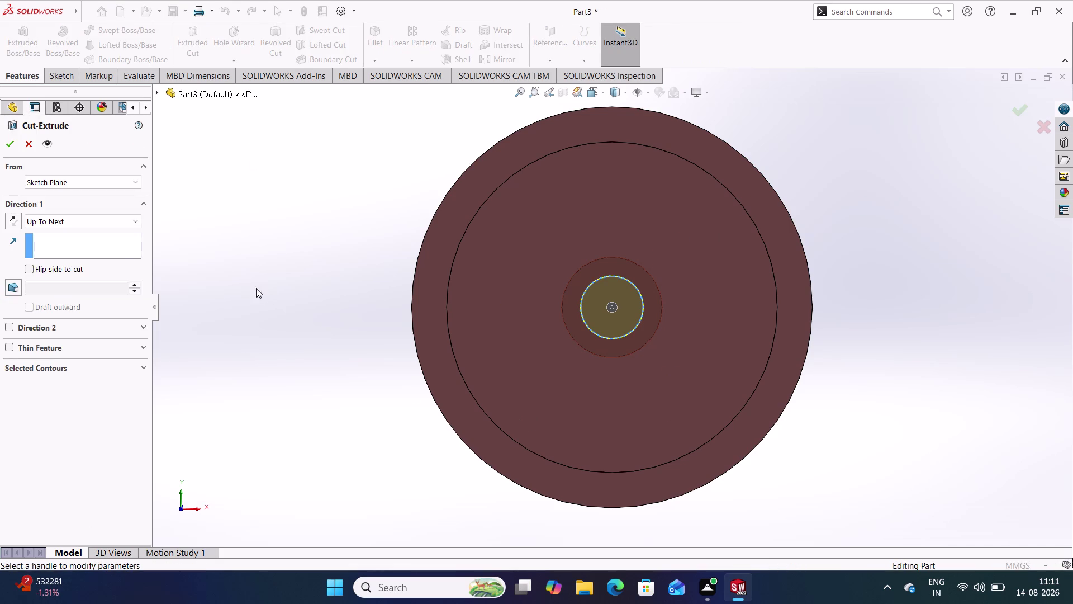
middle_drag(236, 292, 77, 287)
click(15, 142)
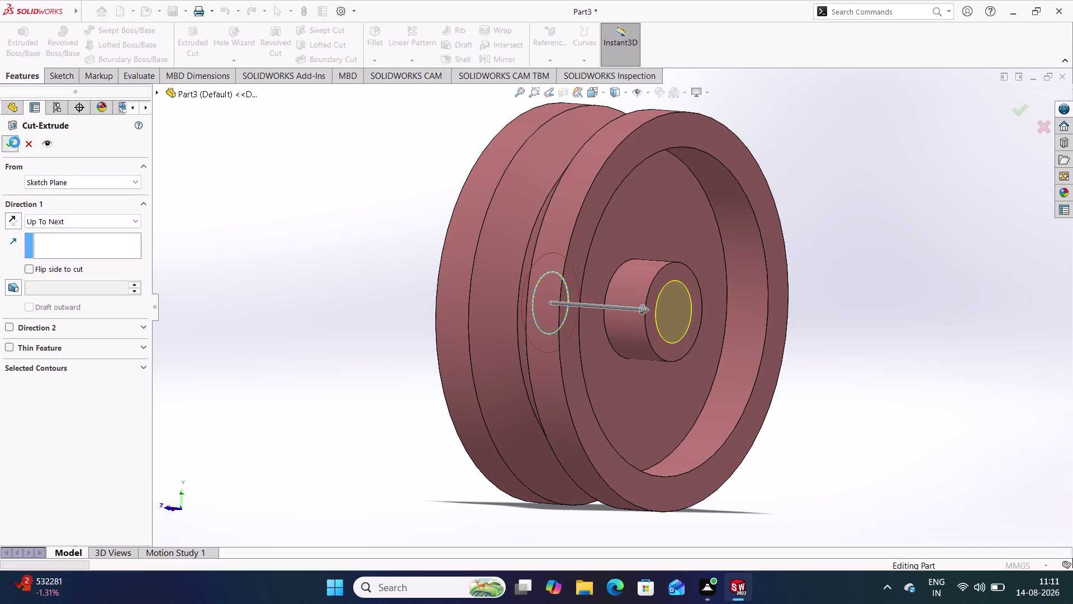
click(294, 313)
middle_drag(296, 320, 461, 333)
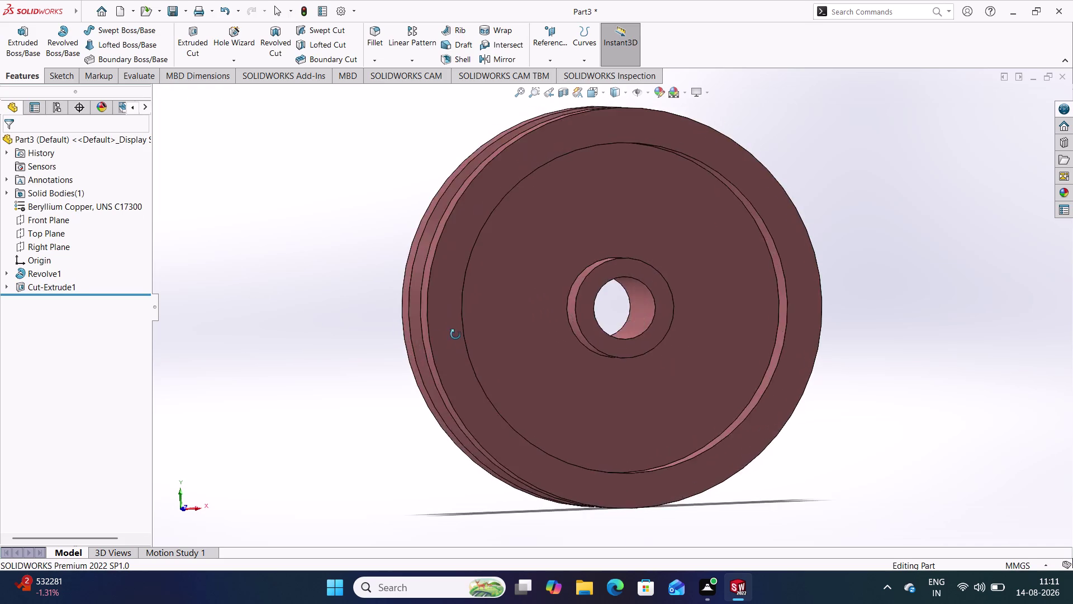
middle_drag(462, 333, 477, 329)
click(350, 291)
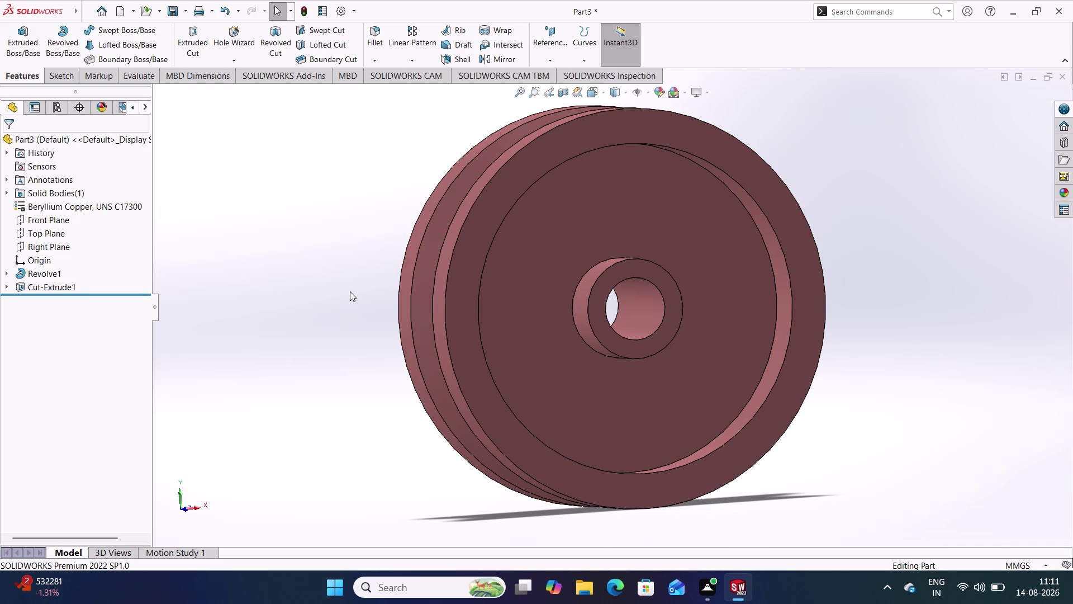
key(ctrl+7)
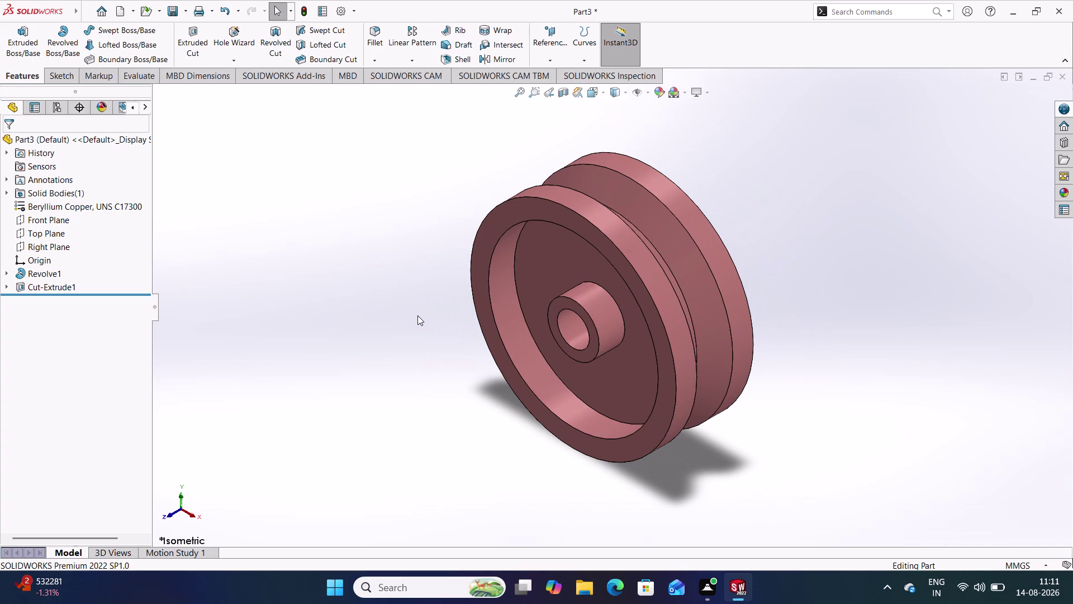
Save the part with the file name 'wheel'.
key(ctrl+s)
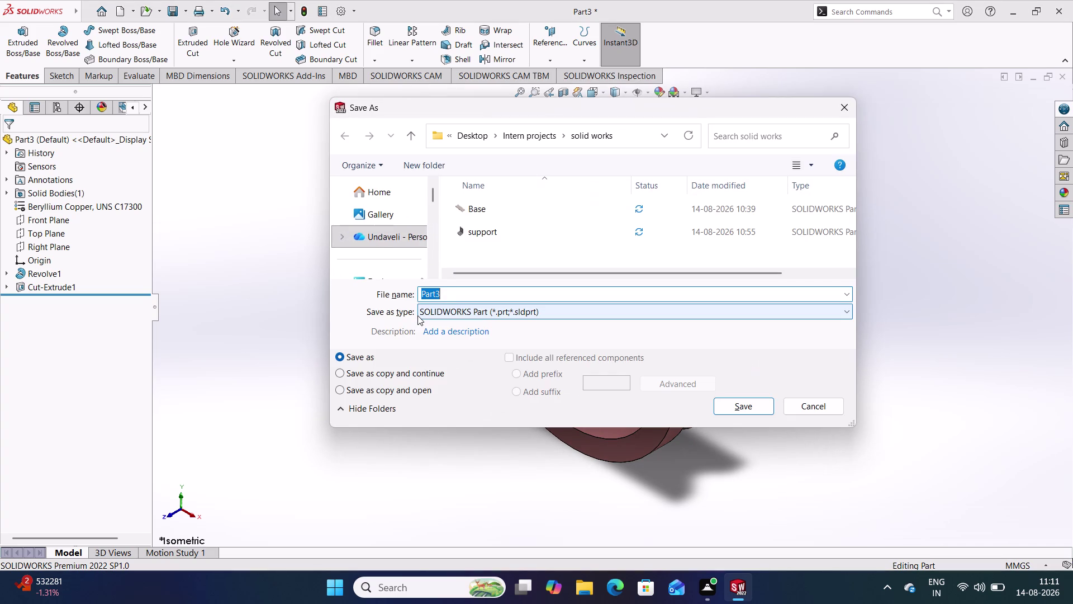
text(whee)
key(l)
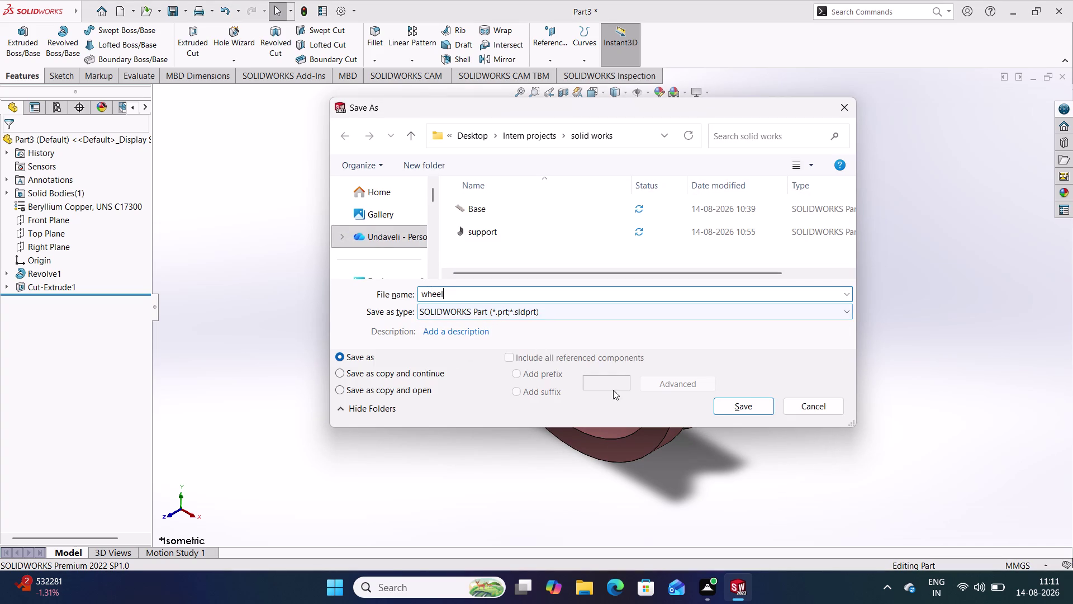
click(740, 404)
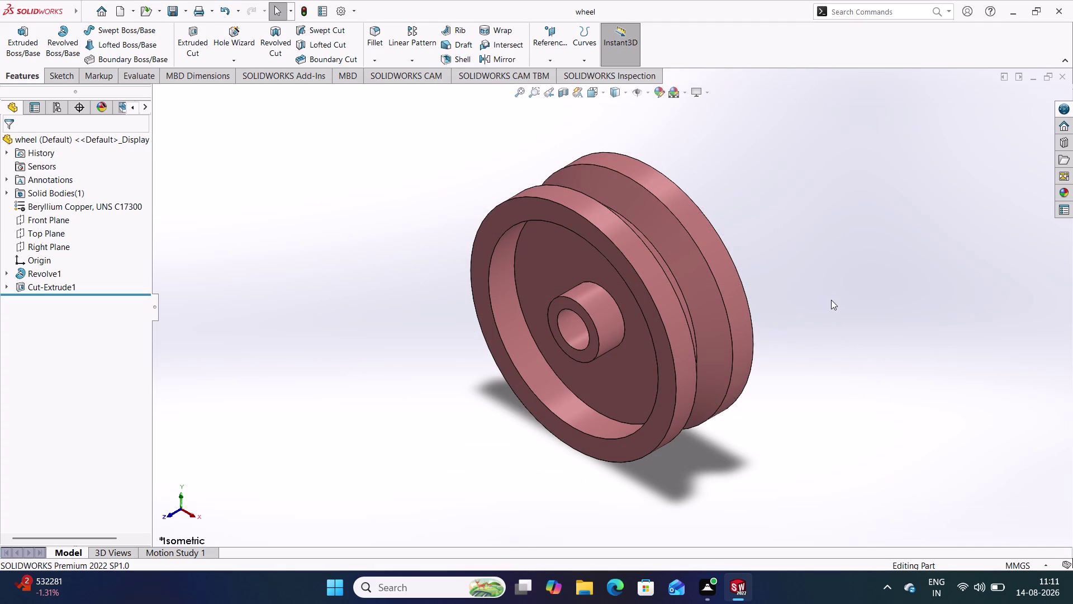
key(ctrl+n)
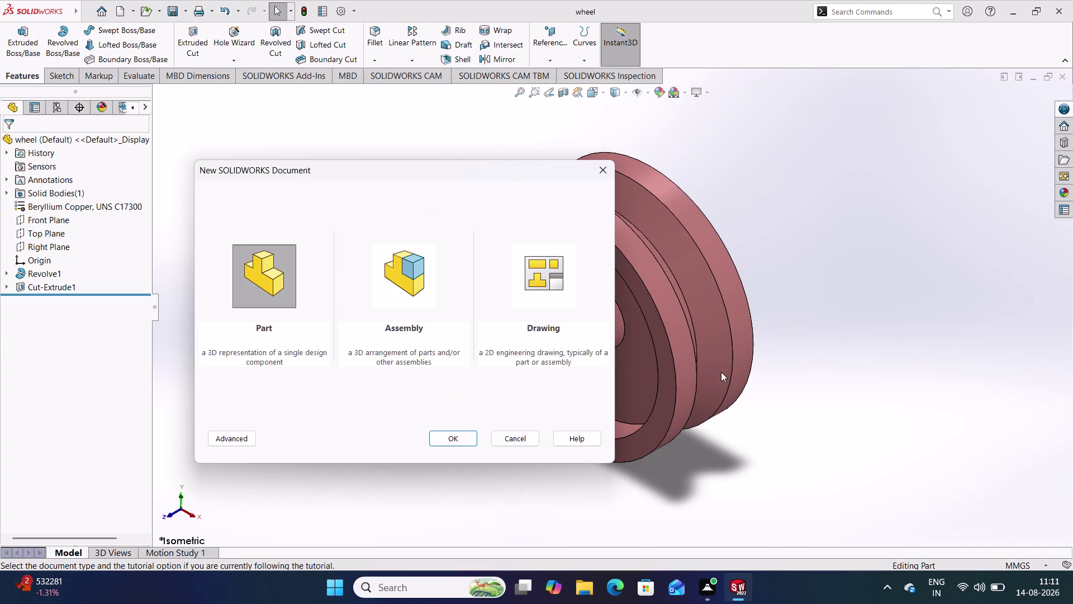
Create a new blank part document, Part4.
key(Return)
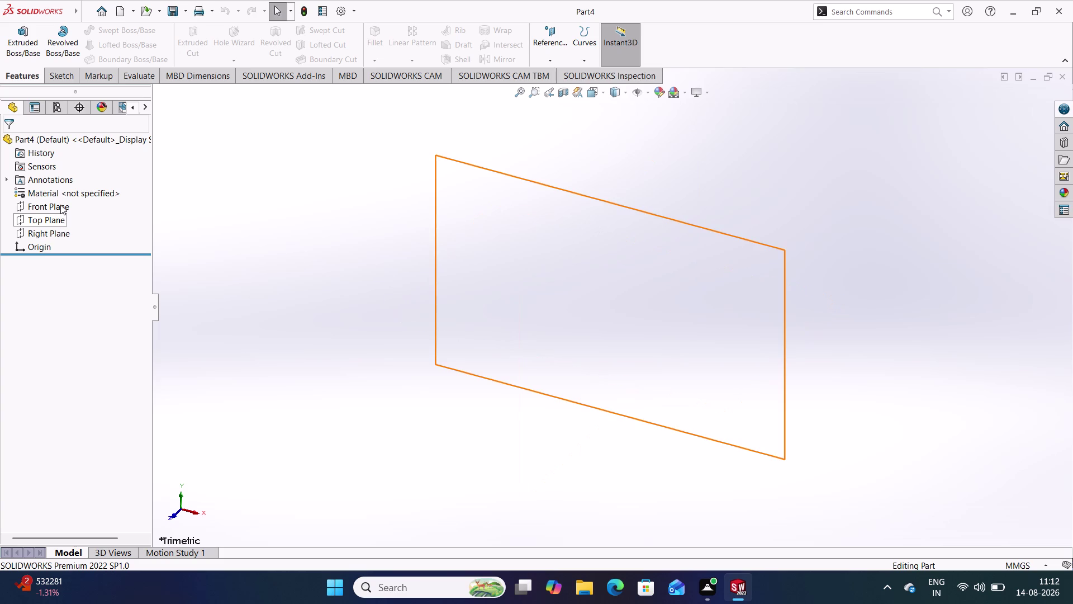
click(61, 205)
click(67, 187)
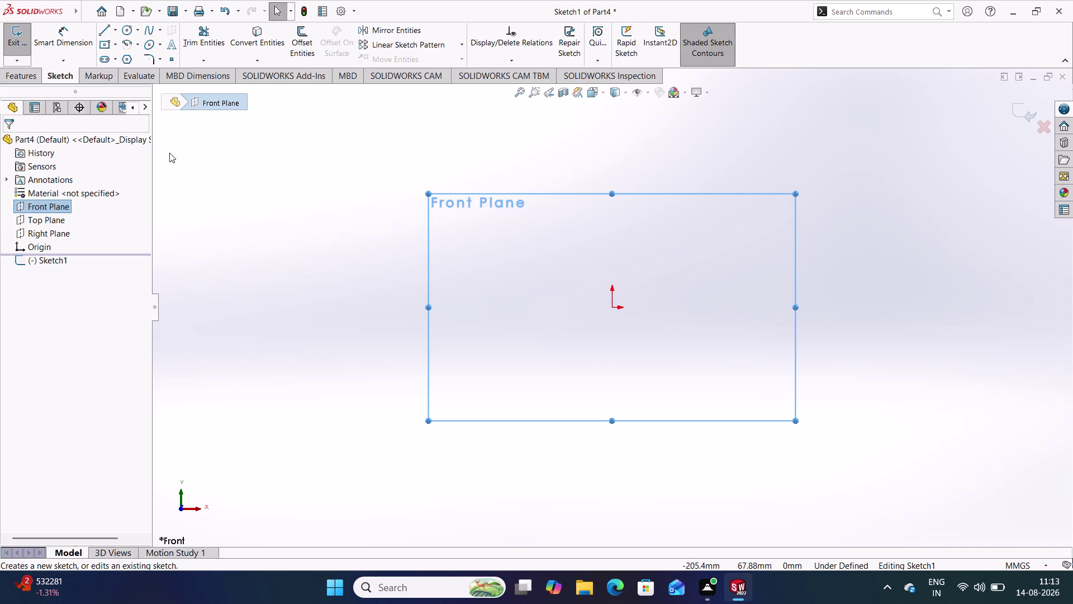
click(19, 35)
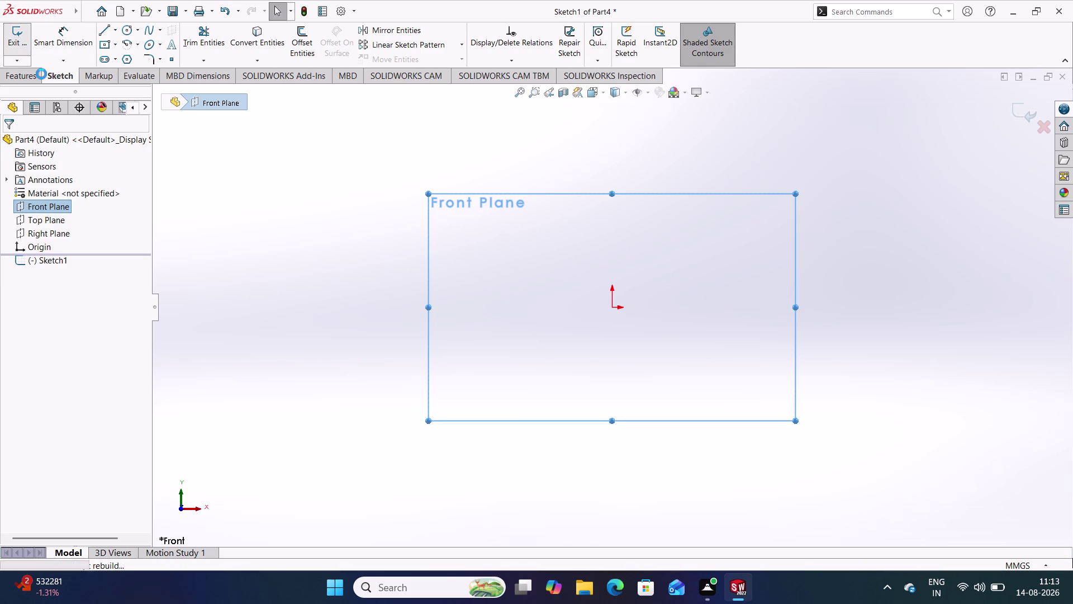
click(51, 232)
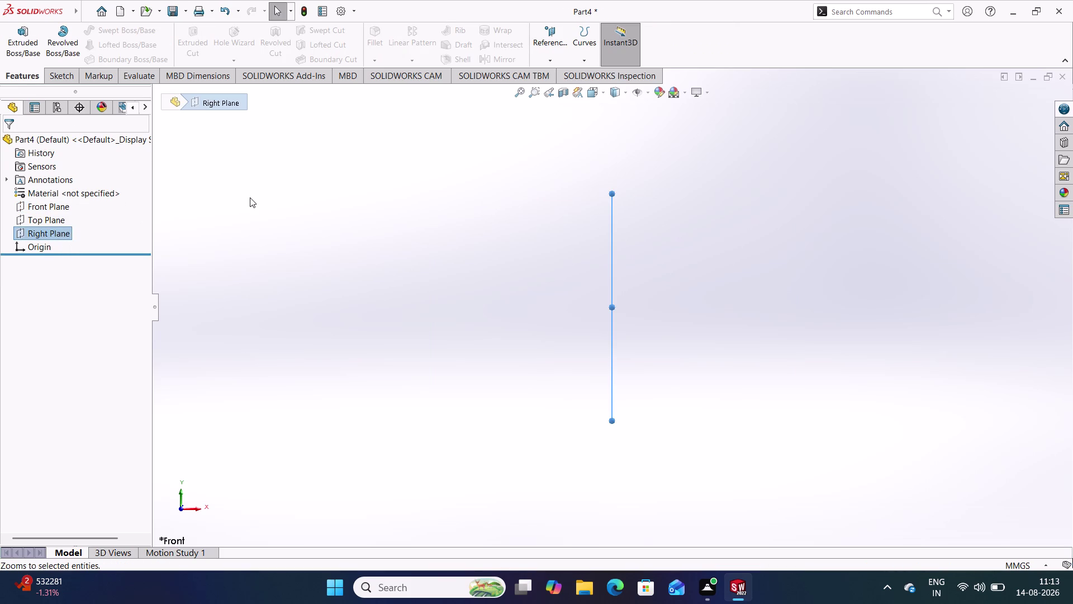
click(250, 197)
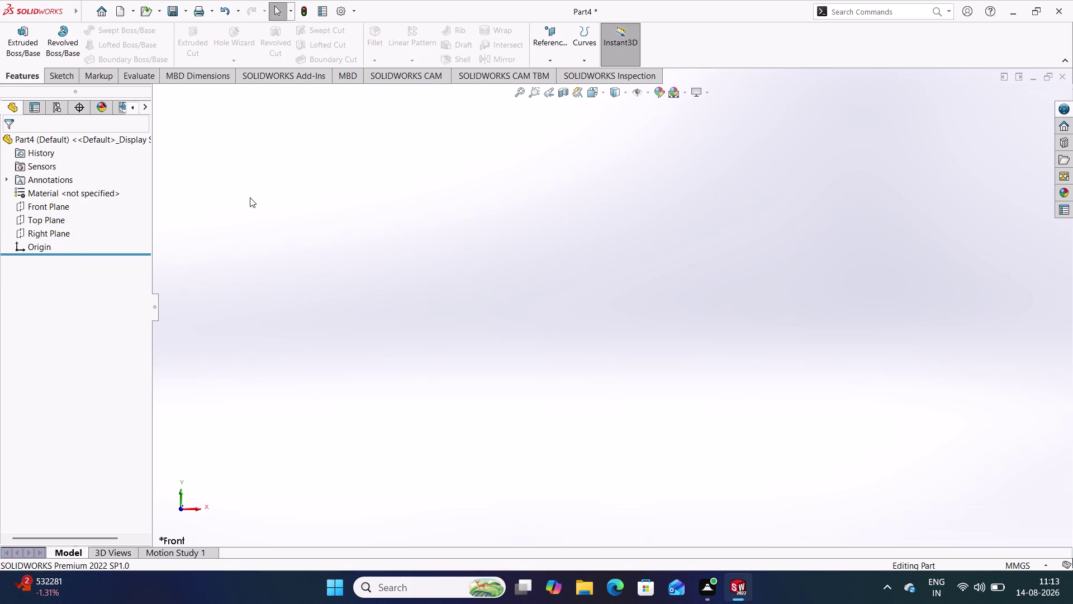
key(ctrl+7)
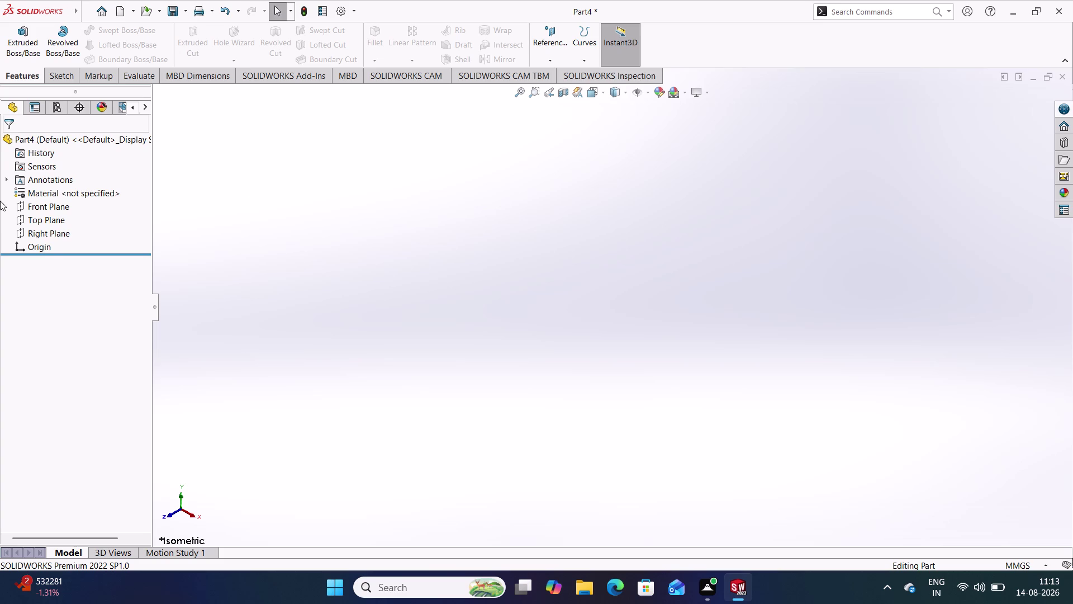
click(53, 234)
click(63, 223)
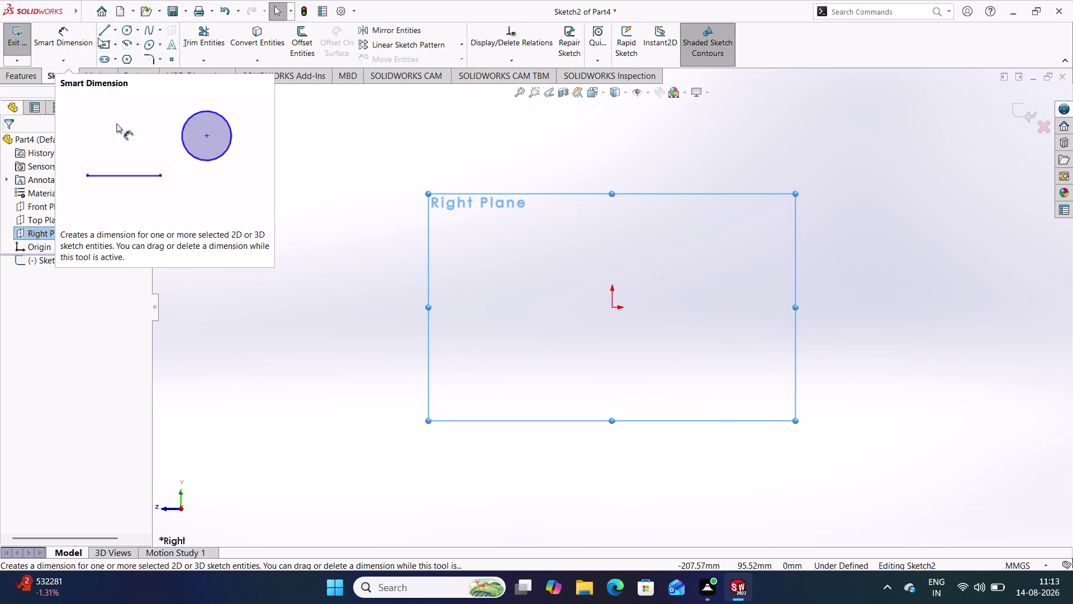
Draw a closed stepped shaft outline of connected lines starting and ending at the origin.
click(104, 30)
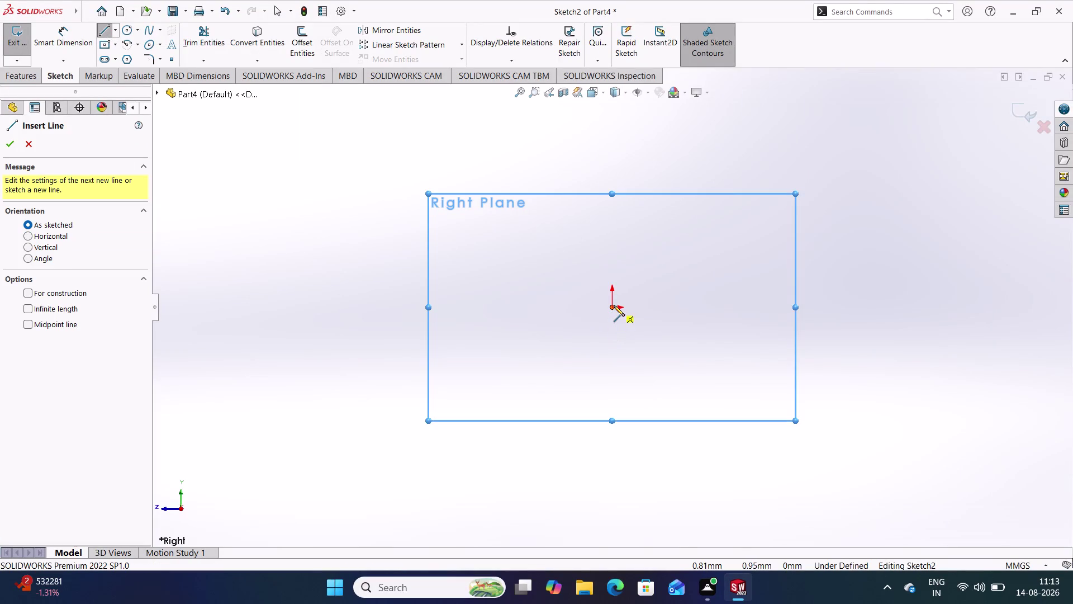
click(613, 305)
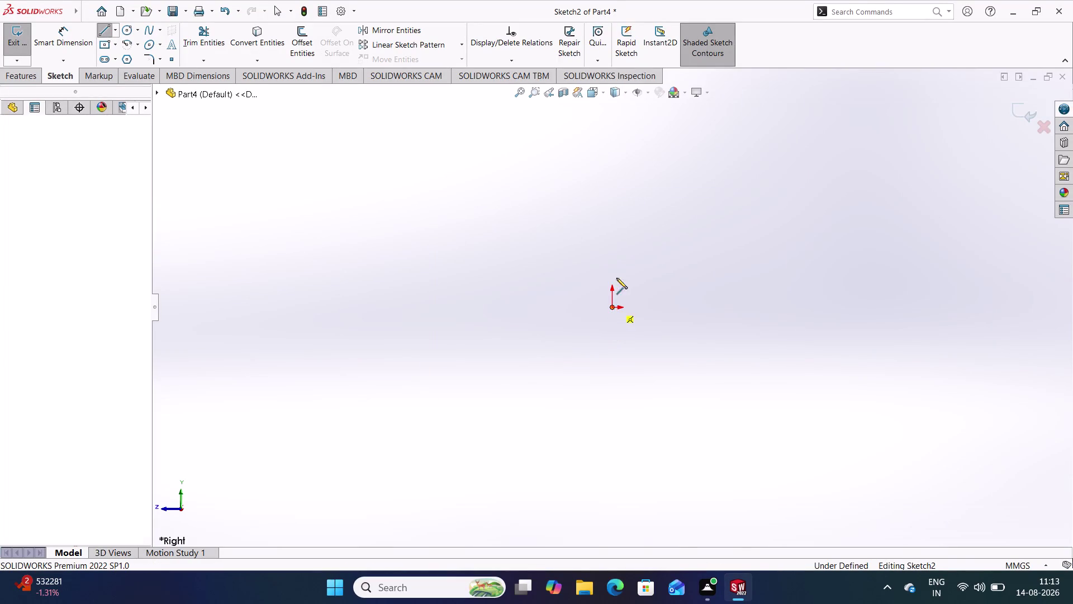
click(611, 264)
click(668, 261)
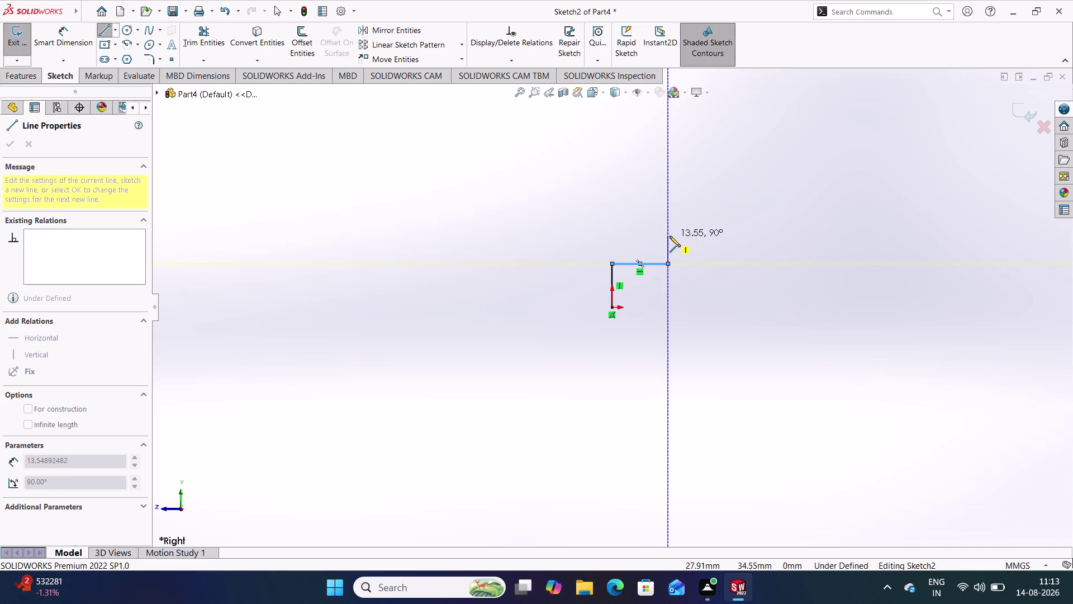
click(669, 236)
click(823, 236)
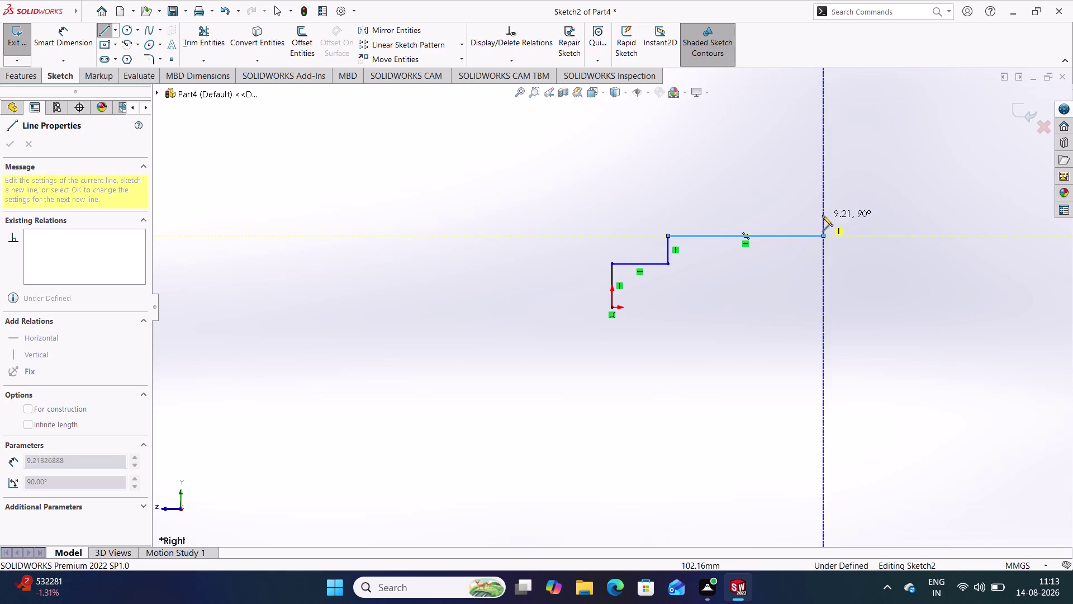
click(822, 214)
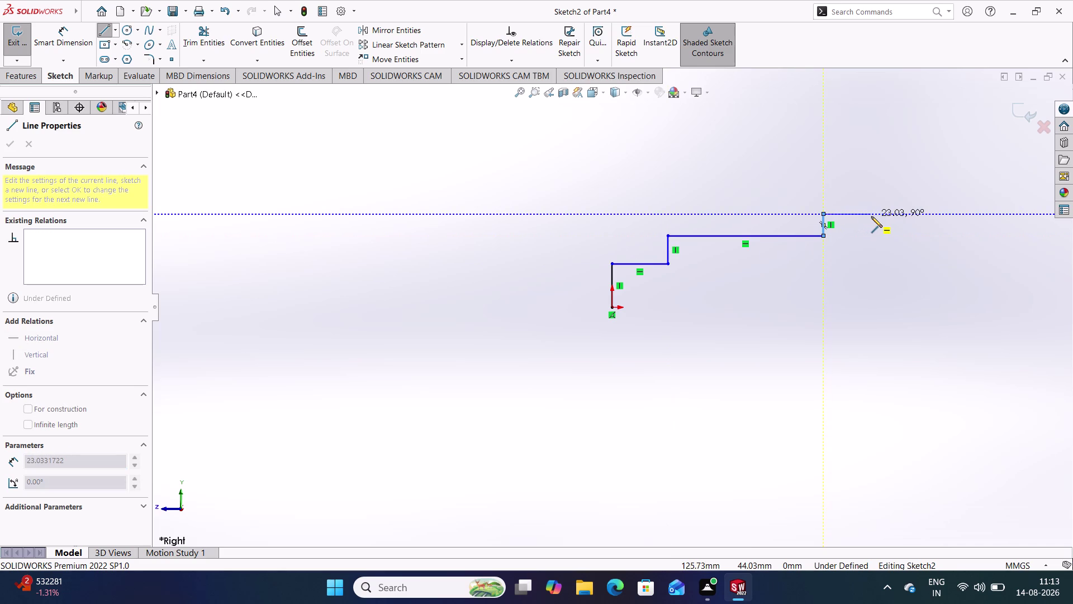
click(866, 217)
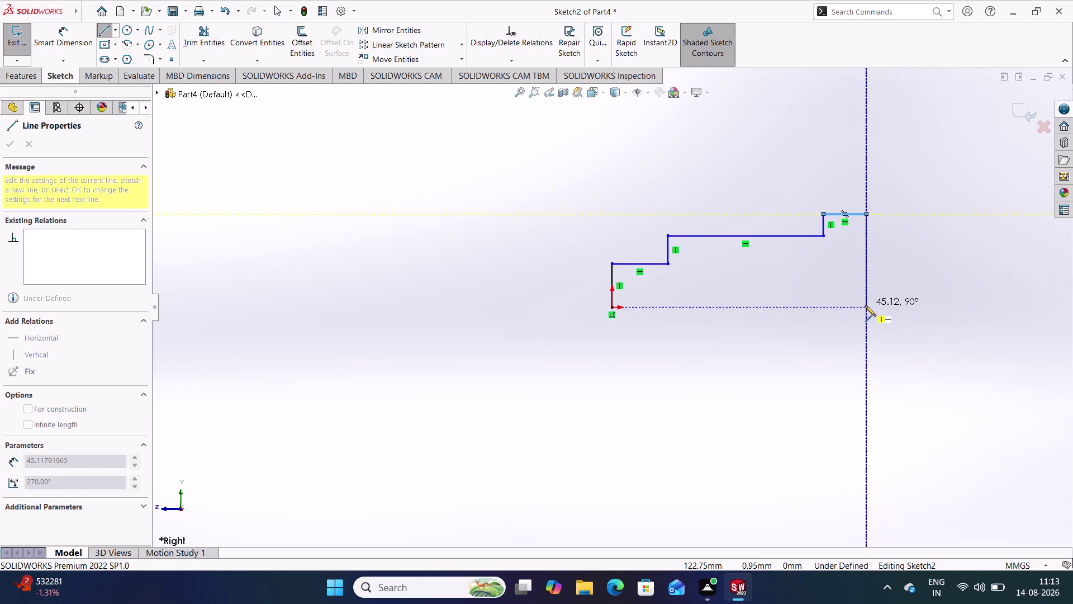
click(865, 305)
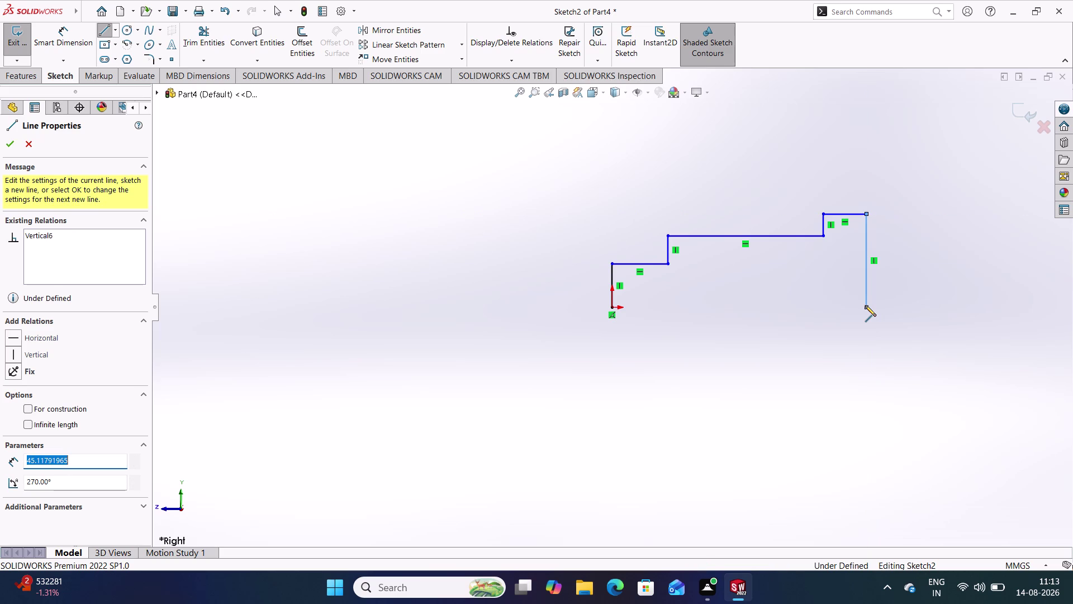
click(612, 308)
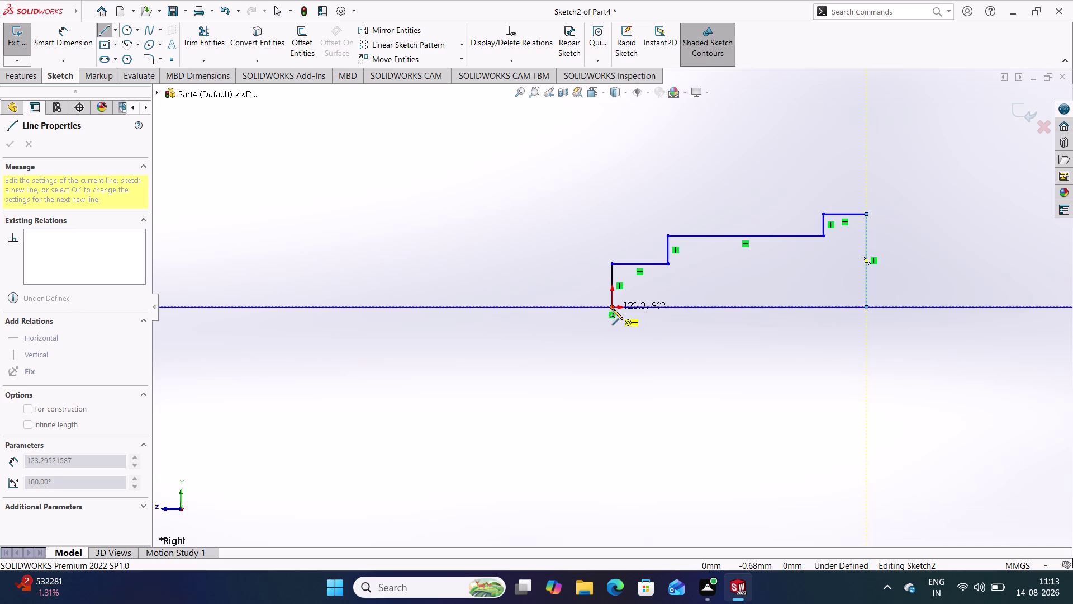
right_click(444, 314)
click(485, 322)
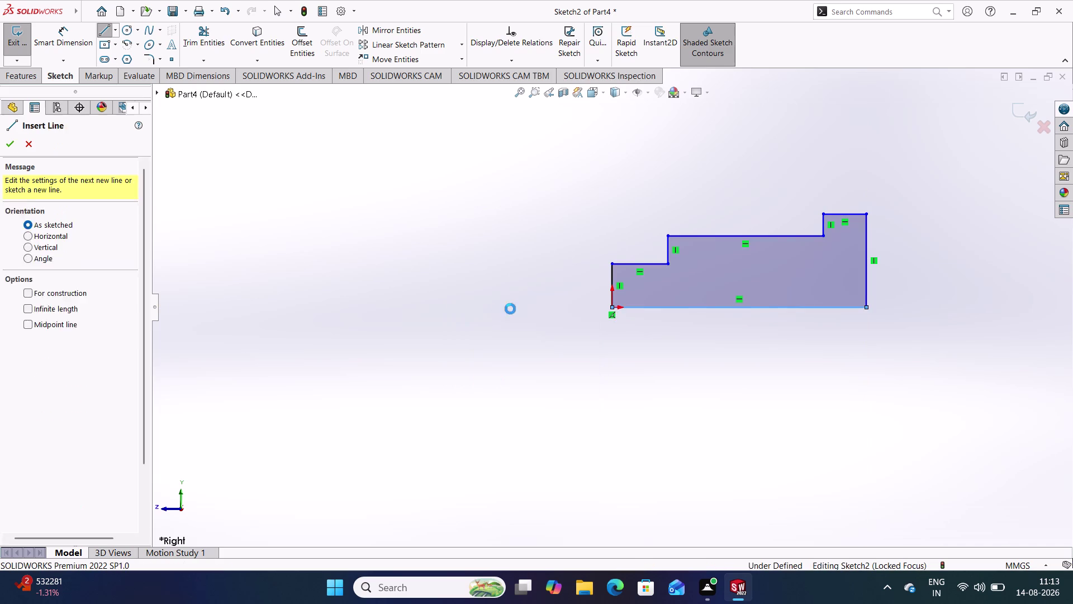
right_drag(523, 406, 520, 263)
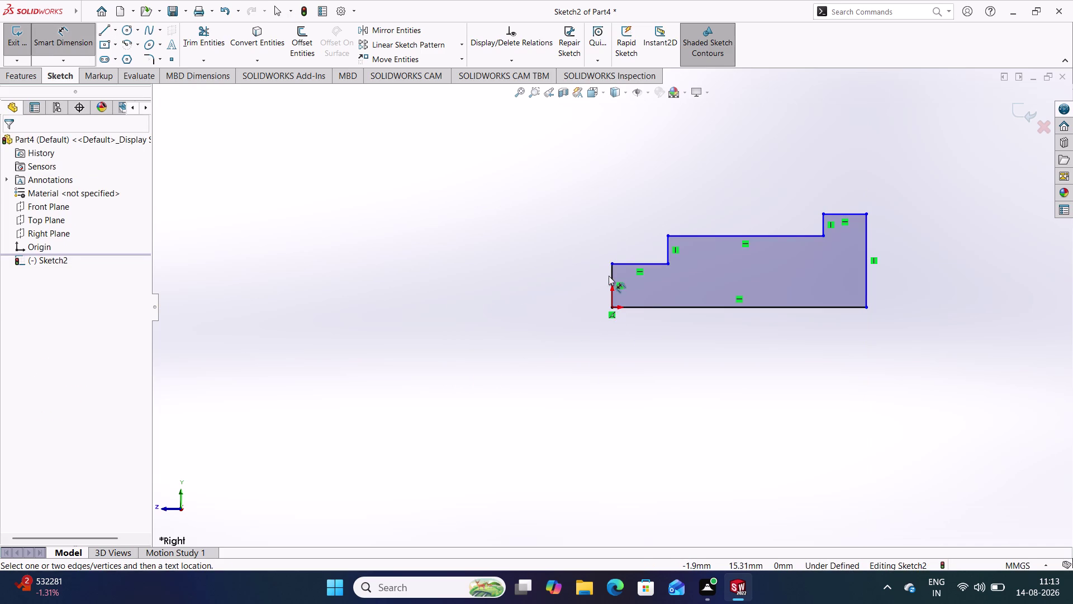
Dimension the left step height as 2 mm and the middle step height as 3.125 mm.
click(627, 265)
click(638, 306)
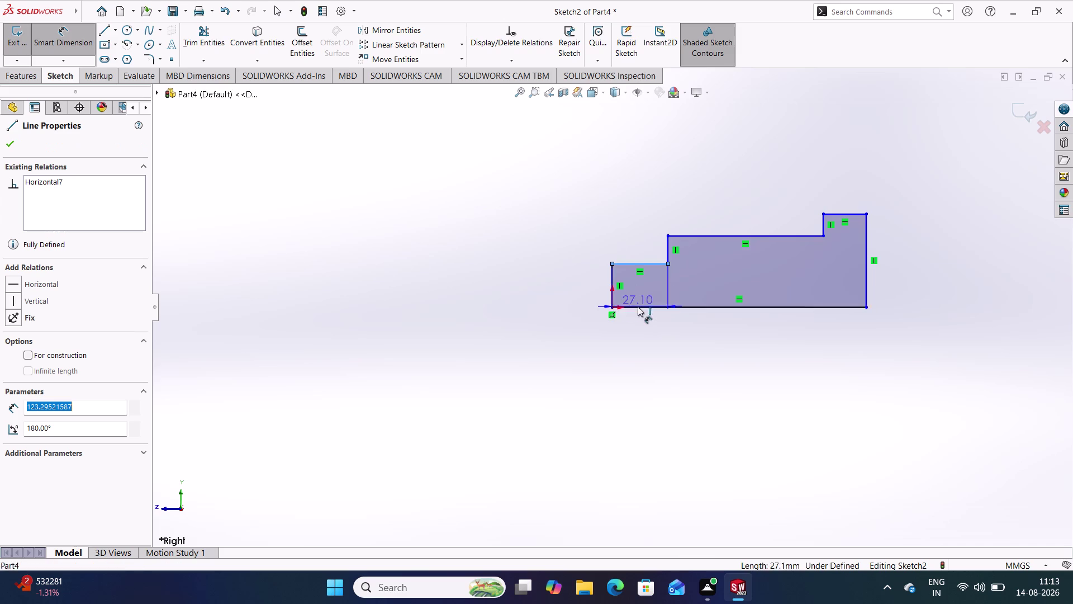
click(566, 284)
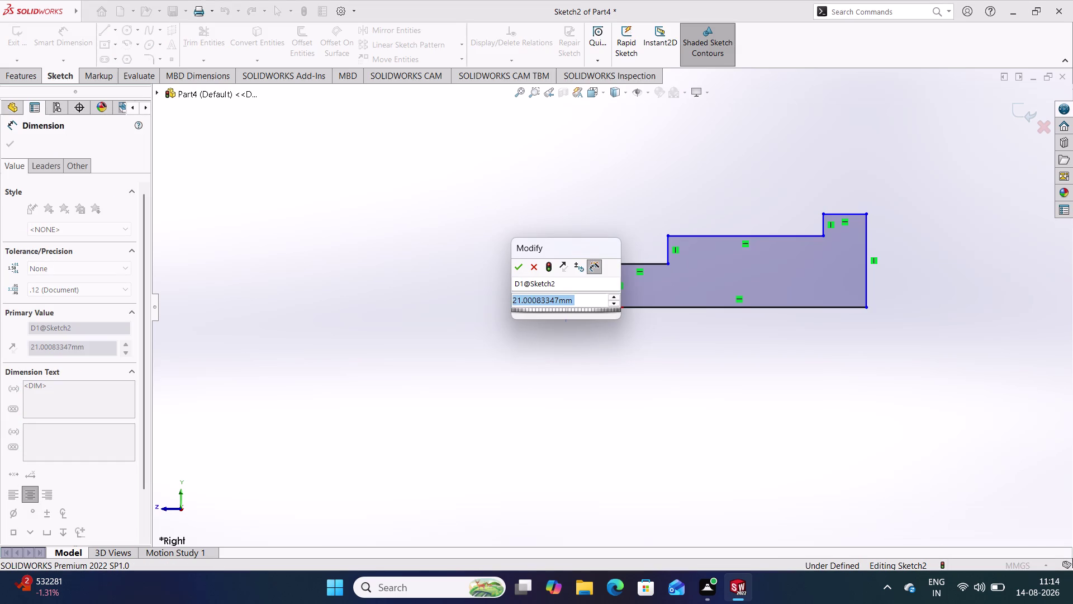
key(2)
key(Return)
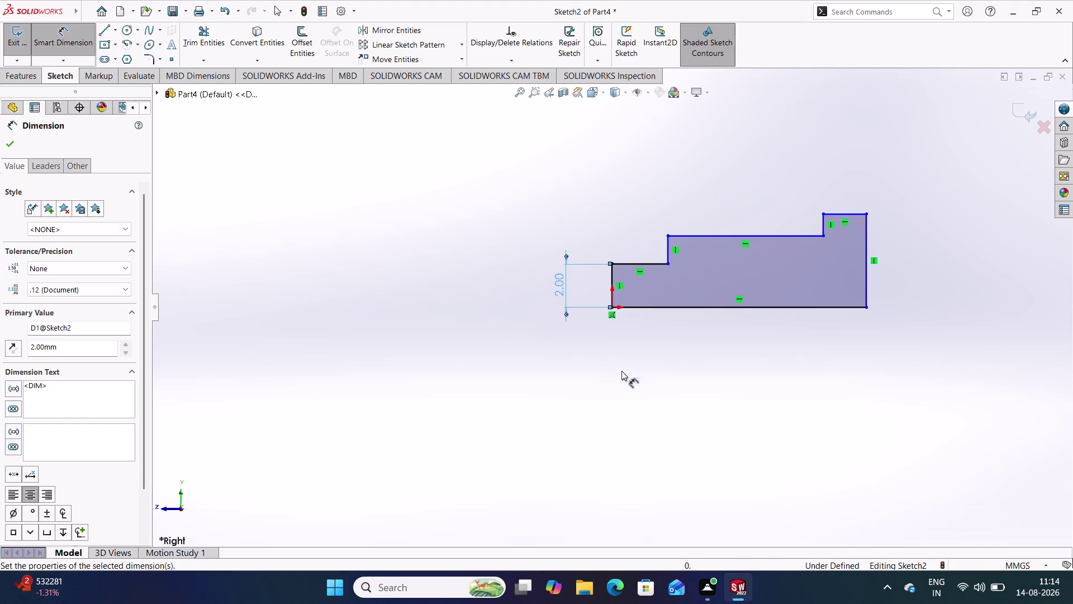
click(623, 373)
click(728, 235)
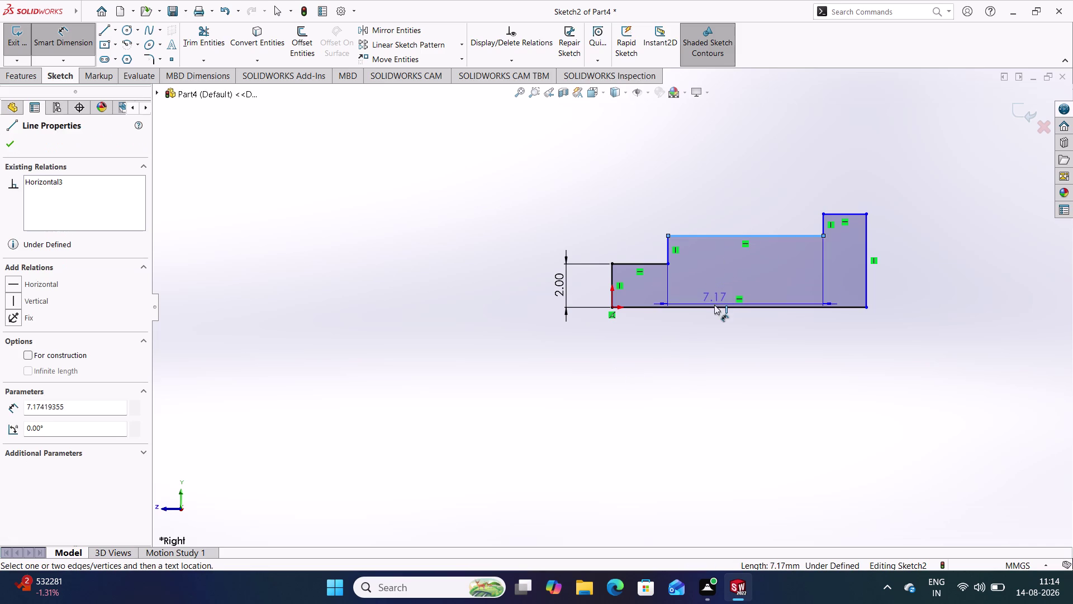
click(713, 306)
click(703, 271)
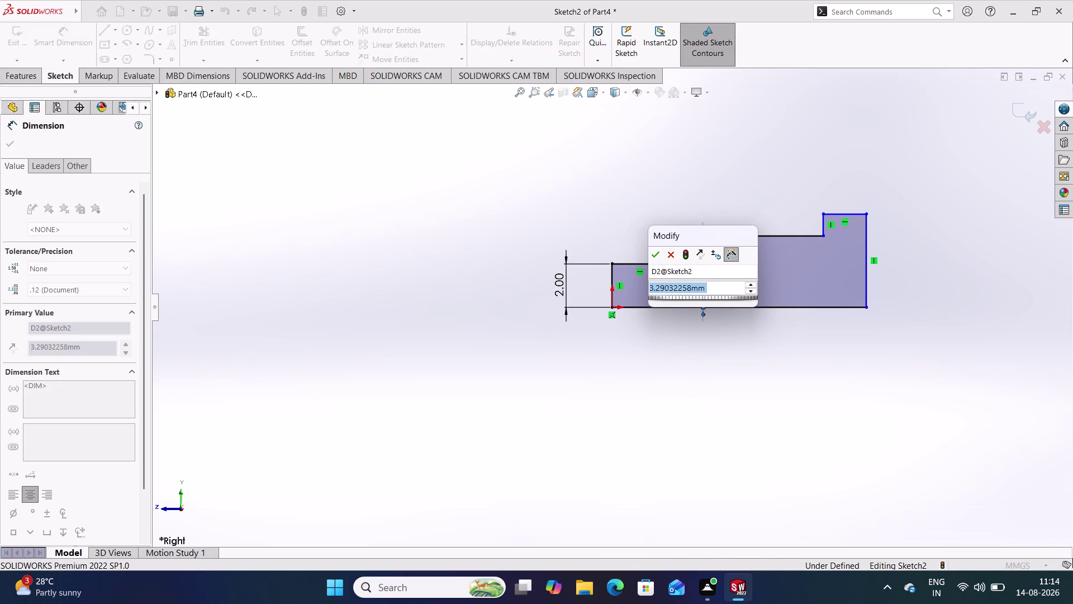
text(3.1)
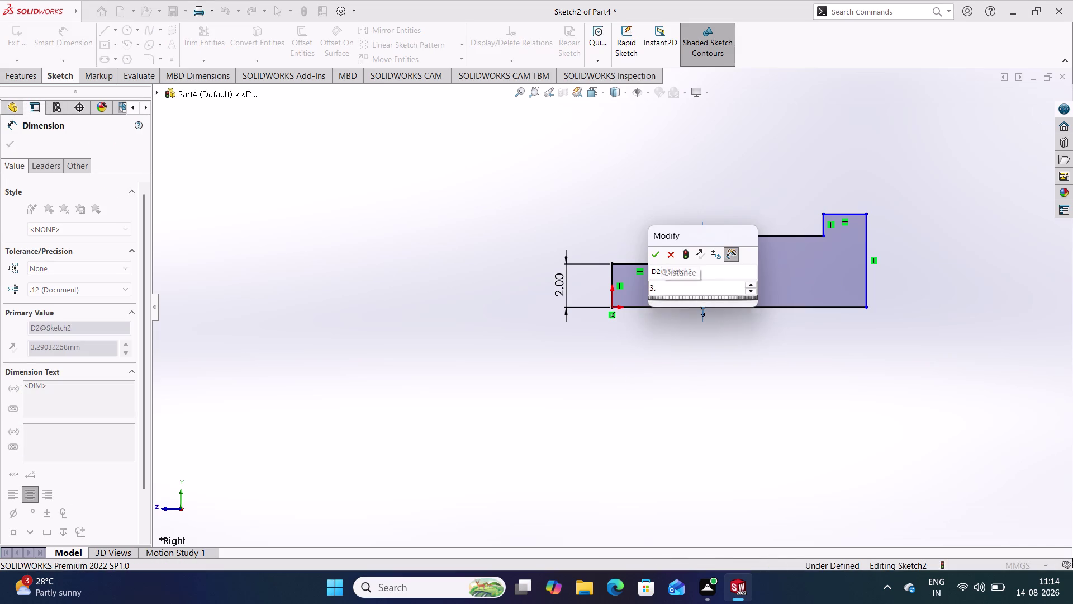
text(25)
key(Return)
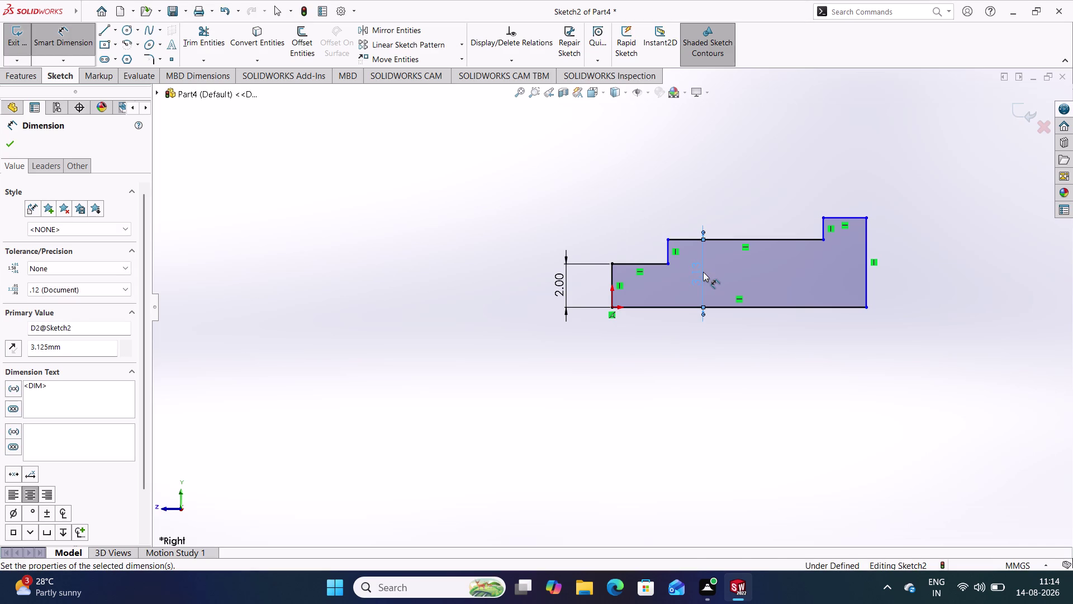
click(742, 394)
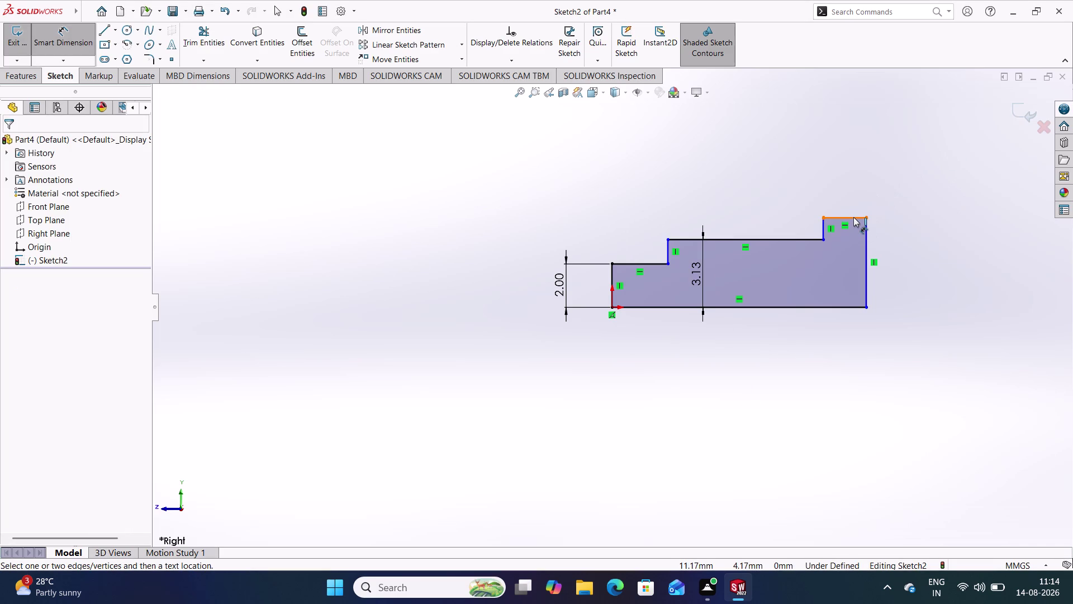
Dimension the right end height as 5 mm.
click(868, 234)
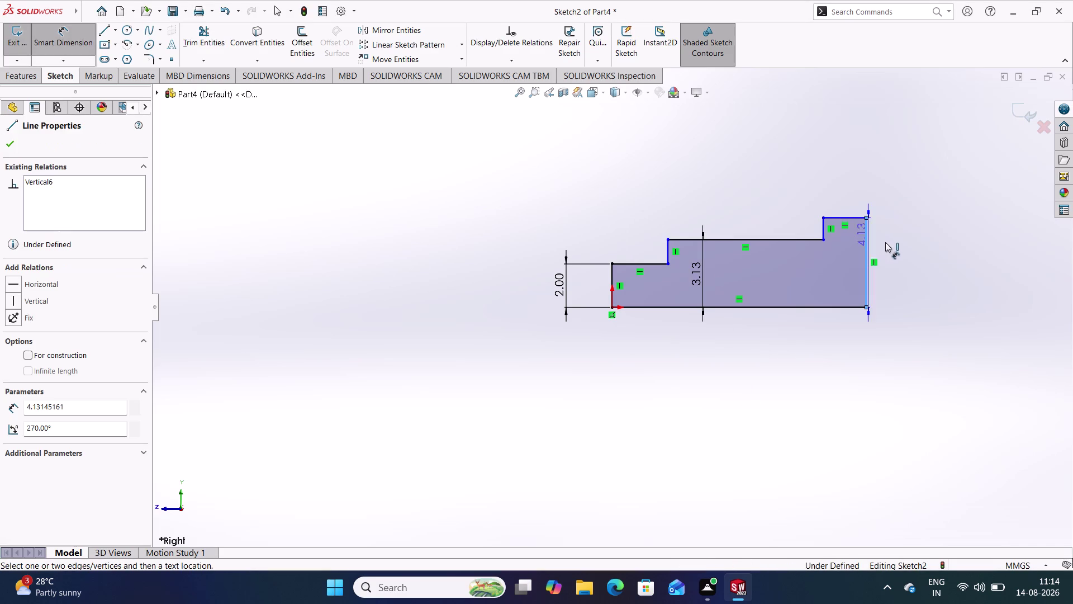
click(900, 263)
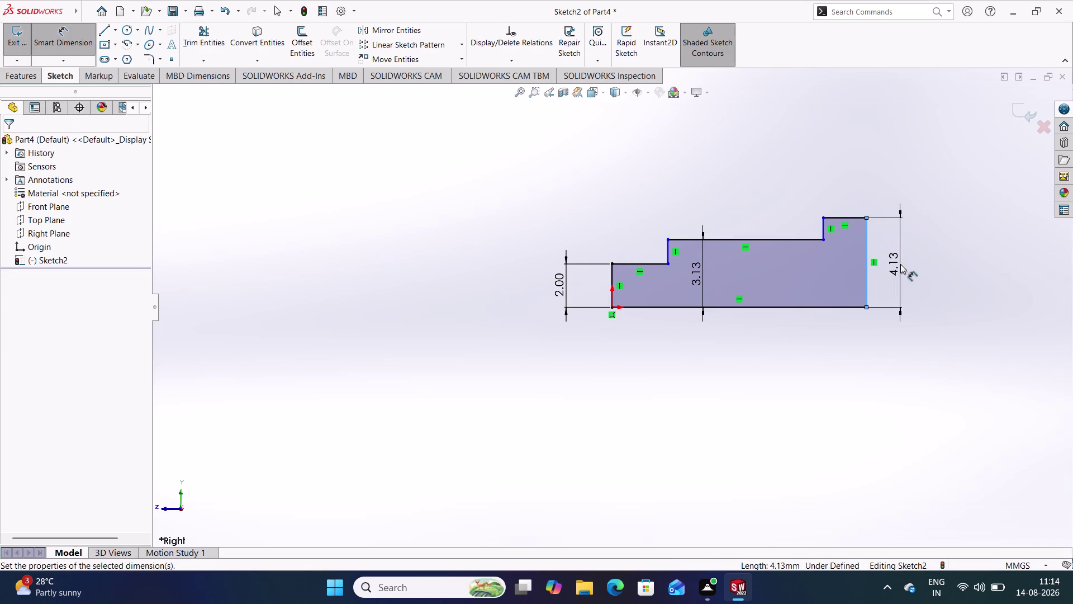
key(5)
key(Return)
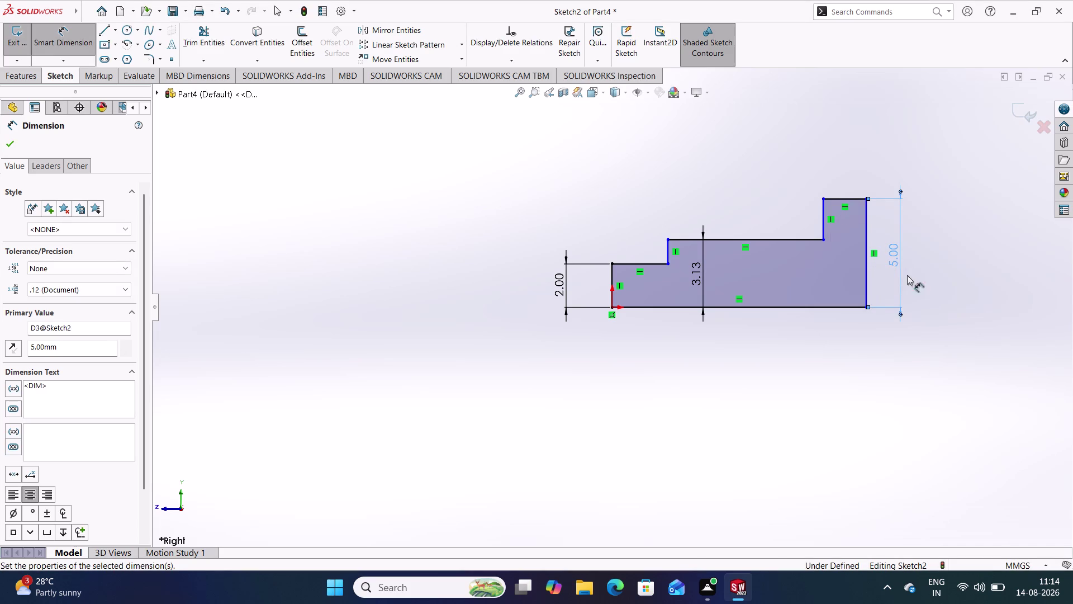
click(891, 347)
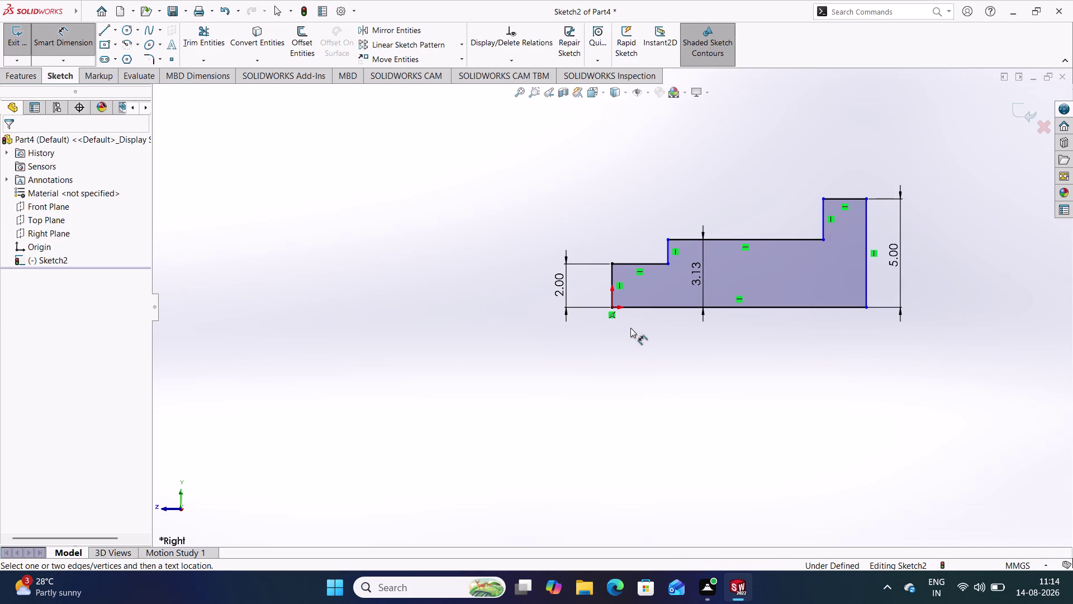
Add the 37 mm overall length dimension above the profile.
click(611, 263)
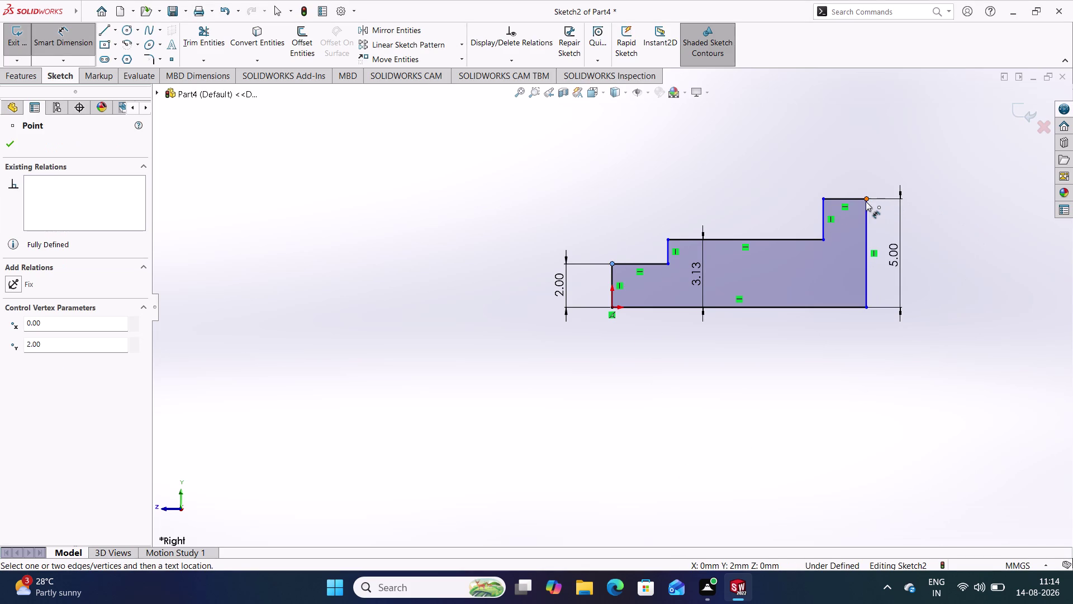
click(866, 201)
click(717, 138)
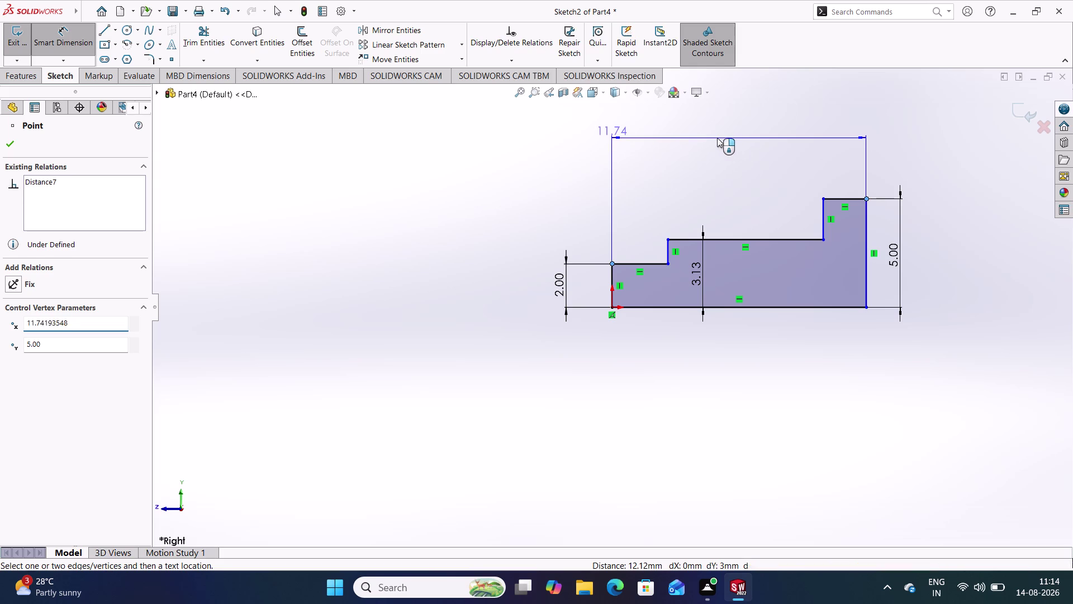
text(37)
key(Return)
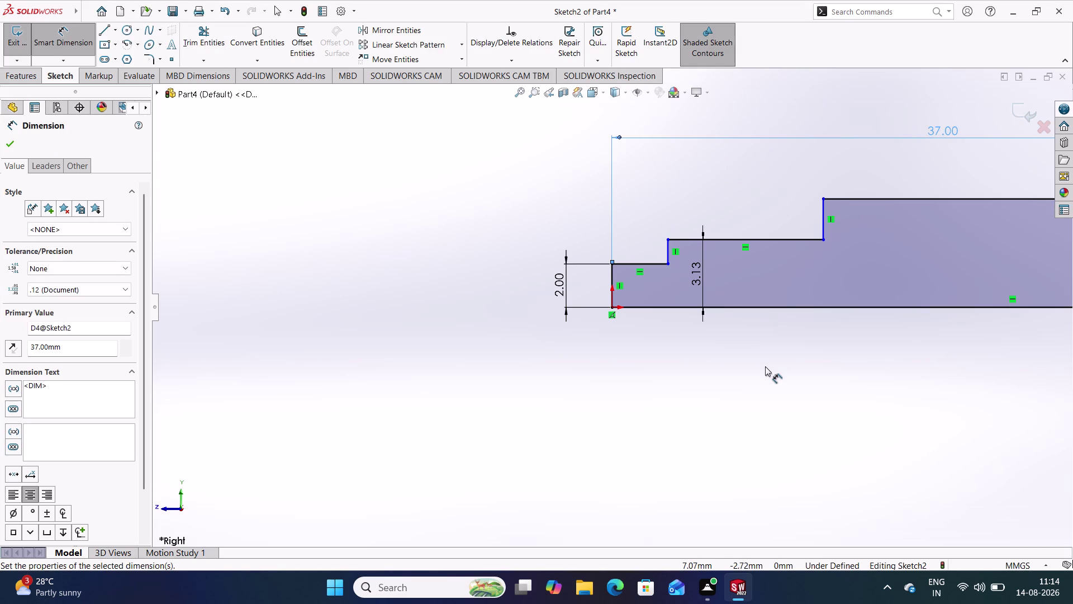
scroll(up, 3)
scroll(up, 3)
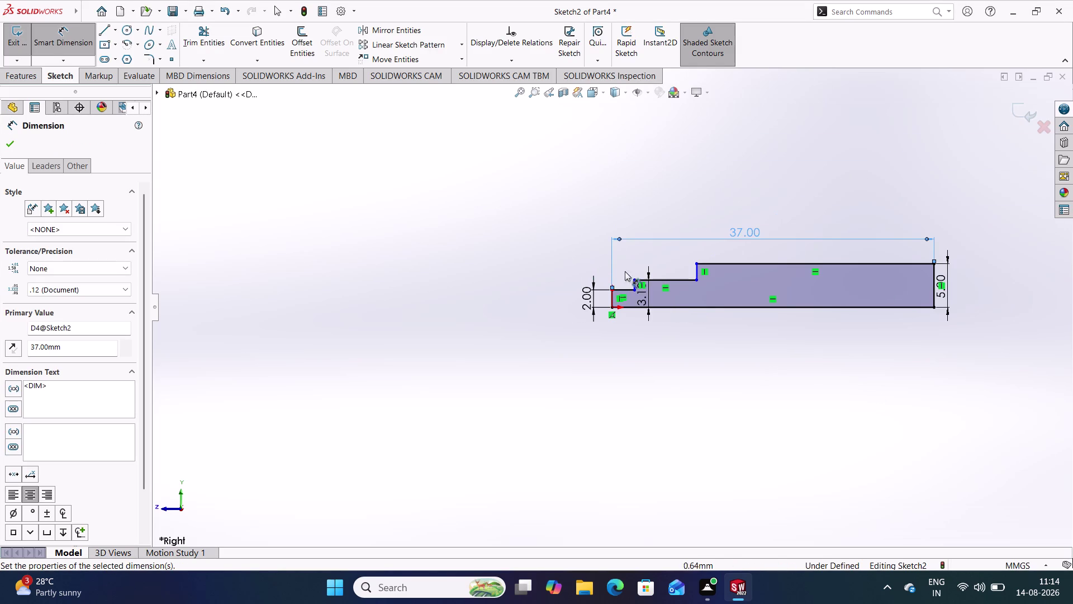
click(658, 279)
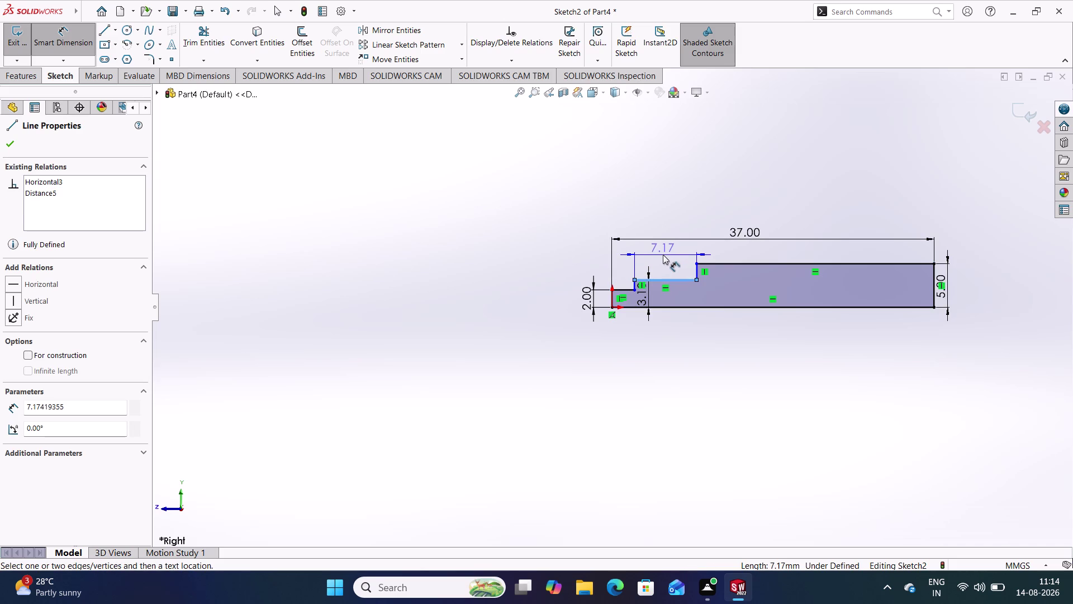
Dimension the middle step length as 27 mm and the large end length as 4 mm.
click(663, 254)
text(2)
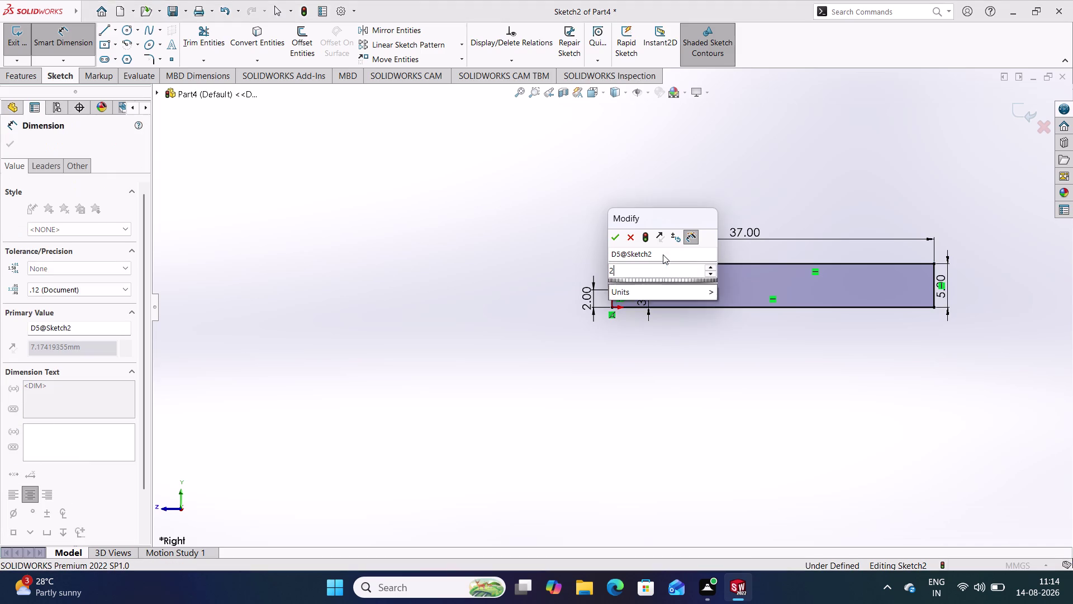
text(7)
key(Return)
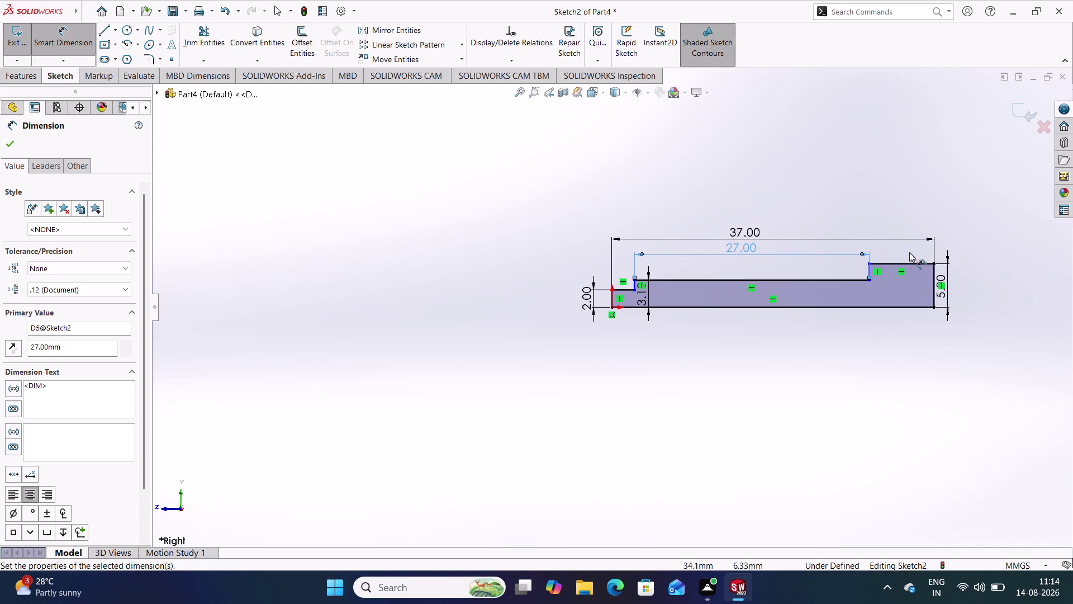
click(910, 263)
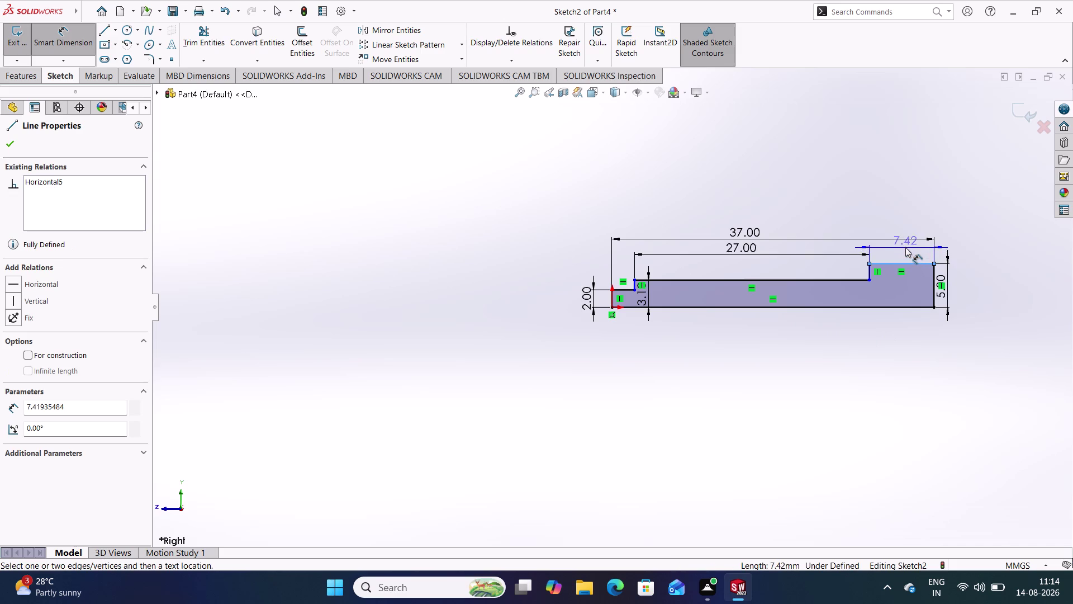
click(903, 255)
key(4)
key(Return)
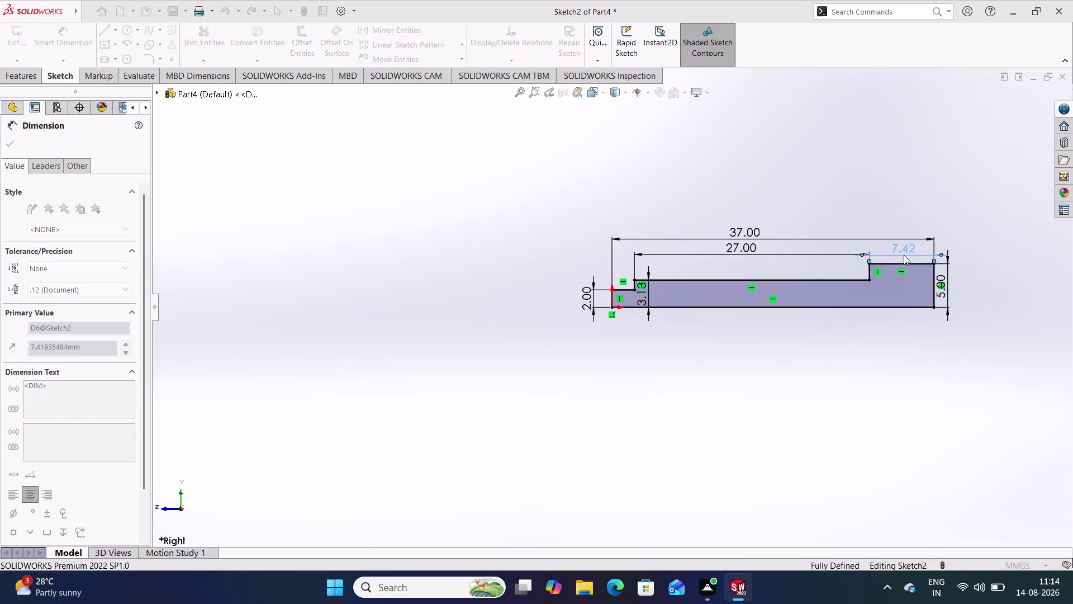
click(885, 364)
scroll(up, 3)
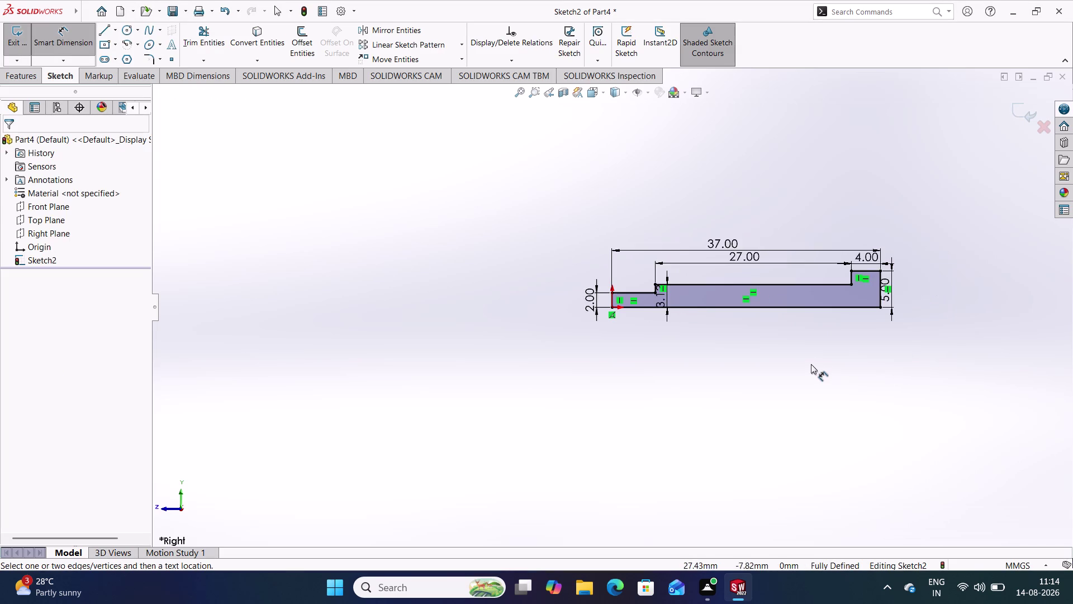
Rearrange the 37, 27, 4 and 5 dimensions neatly around the profile.
scroll(down, 3)
drag(659, 199, 663, 182)
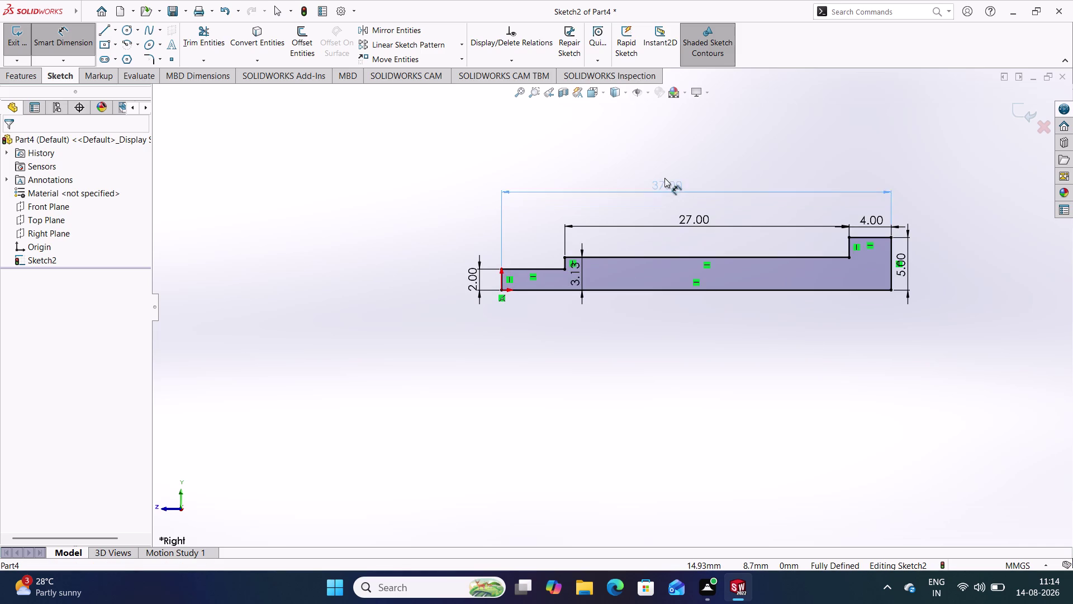
drag(664, 182, 664, 175)
drag(692, 219, 687, 209)
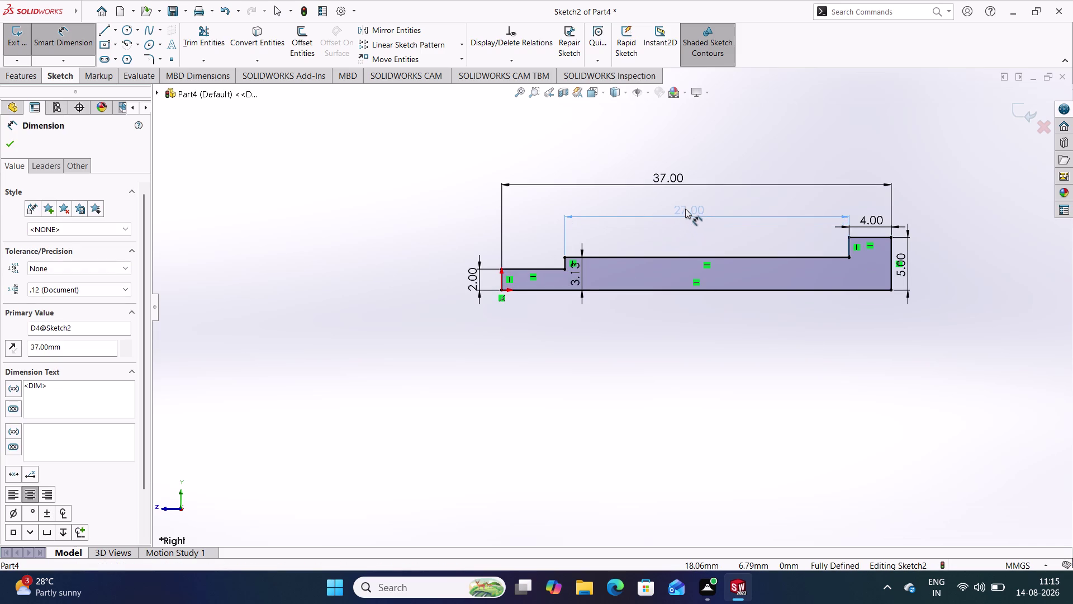
drag(687, 209, 676, 211)
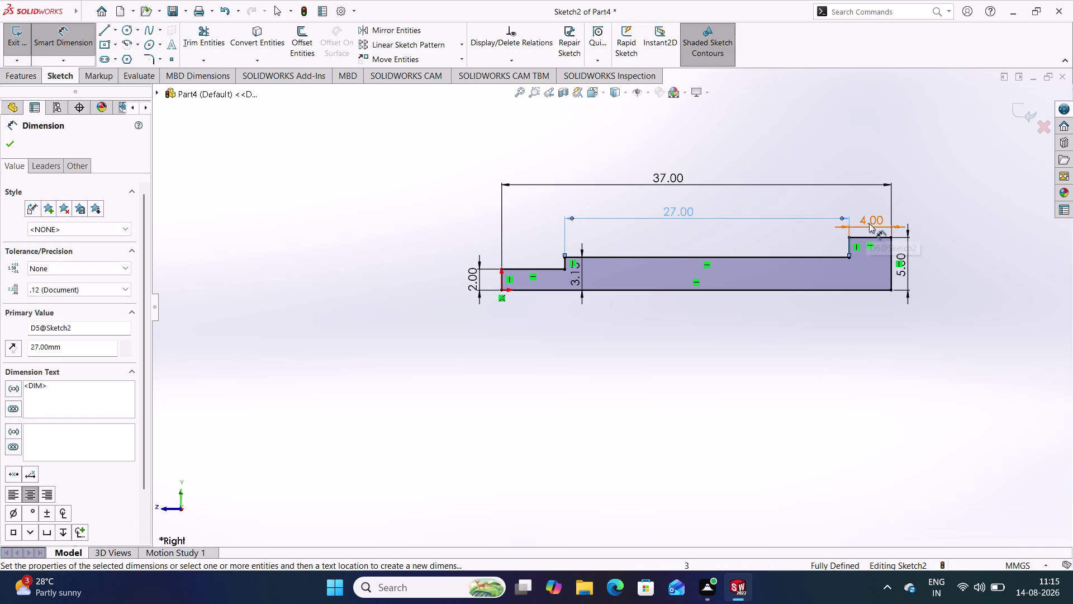
drag(869, 222, 871, 216)
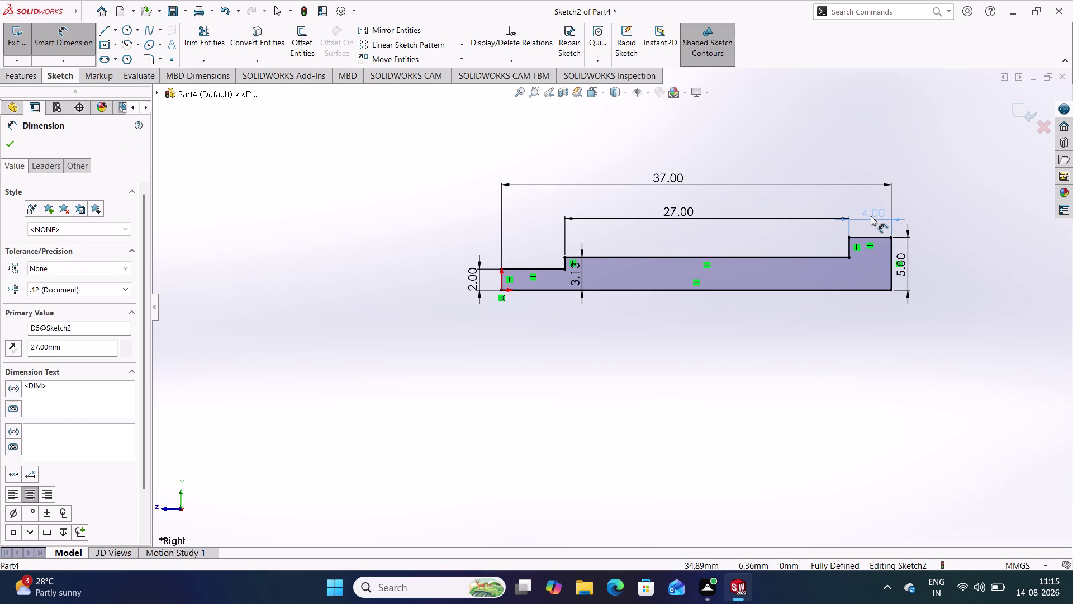
drag(870, 215, 870, 214)
click(959, 244)
drag(906, 231, 909, 230)
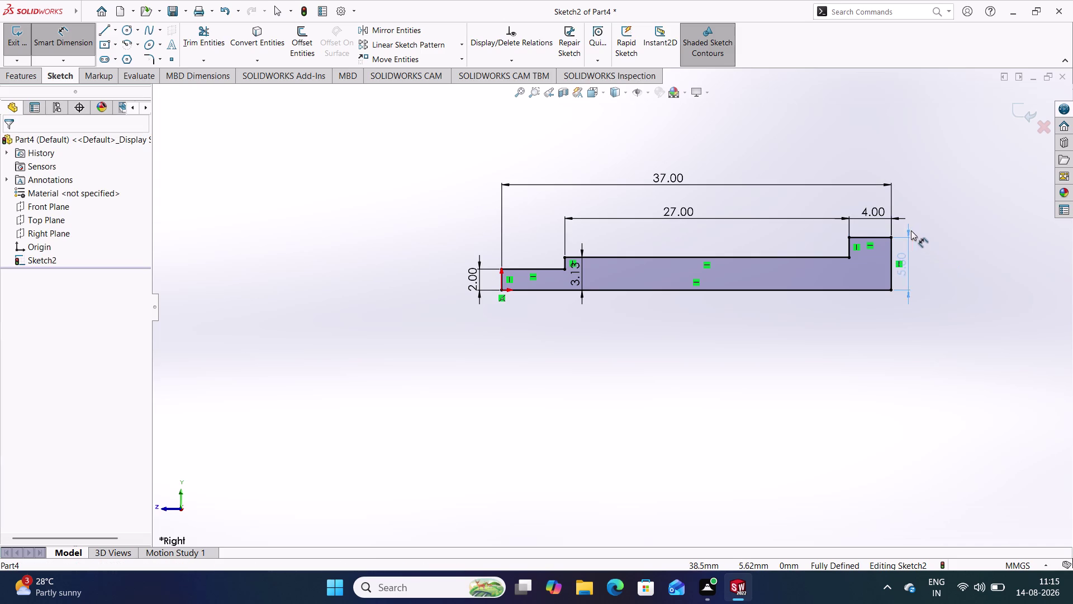
drag(909, 230, 935, 232)
click(960, 281)
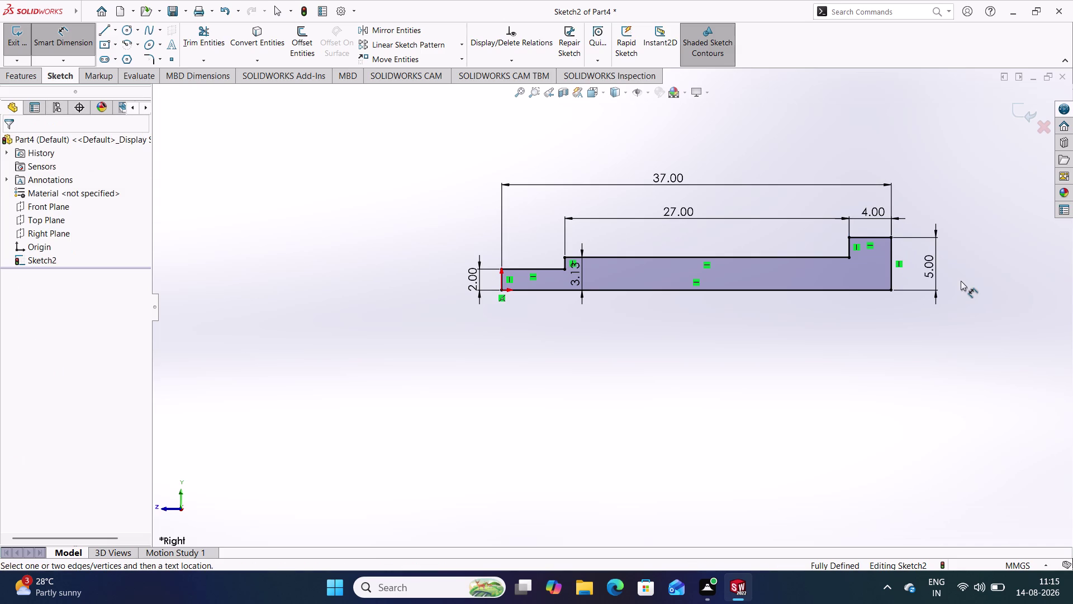
Dimension the middle step height as 3.125 mm and exit the sketch.
drag(580, 274, 579, 297)
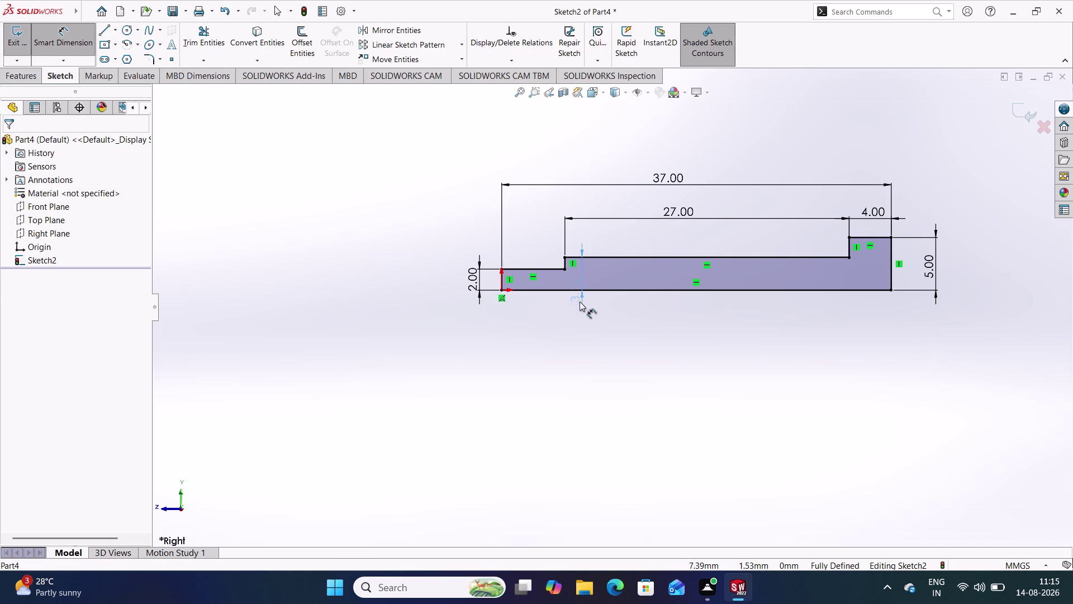
drag(579, 297, 584, 314)
click(631, 333)
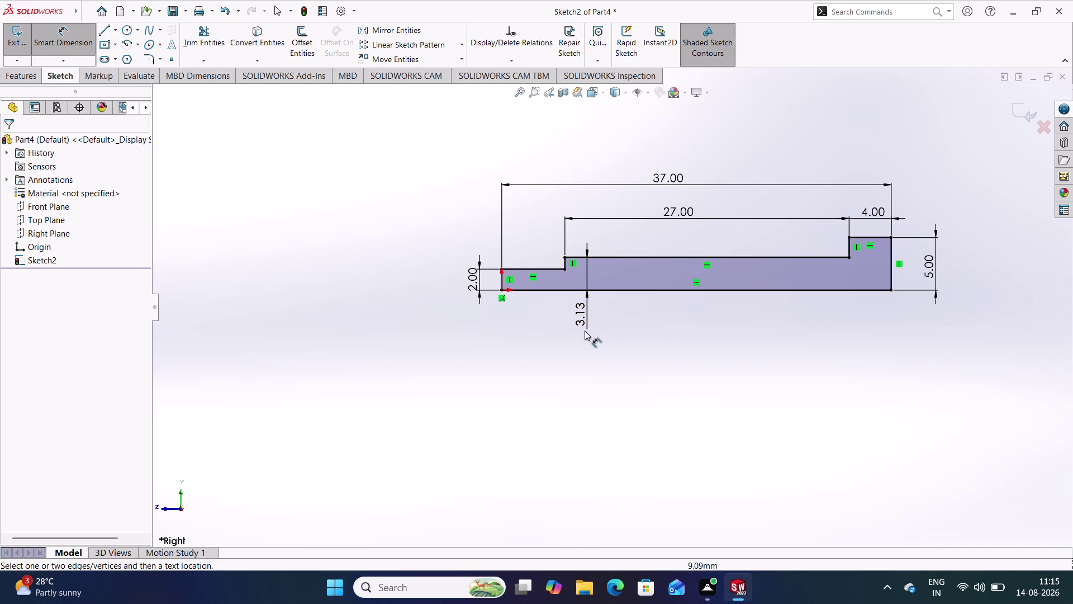
double_click(584, 314)
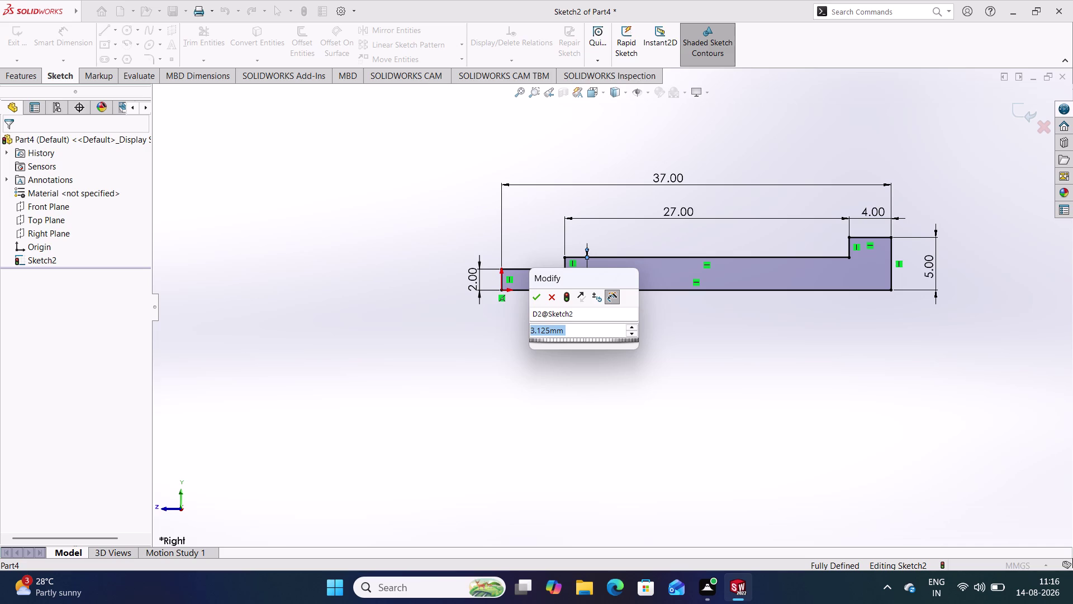
click(771, 390)
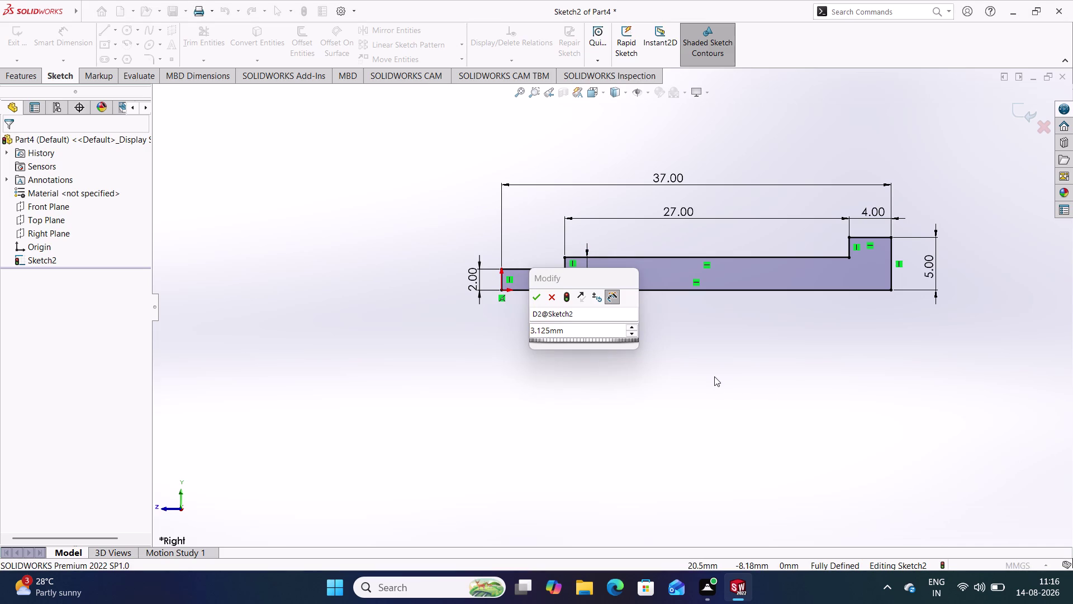
click(714, 375)
click(537, 298)
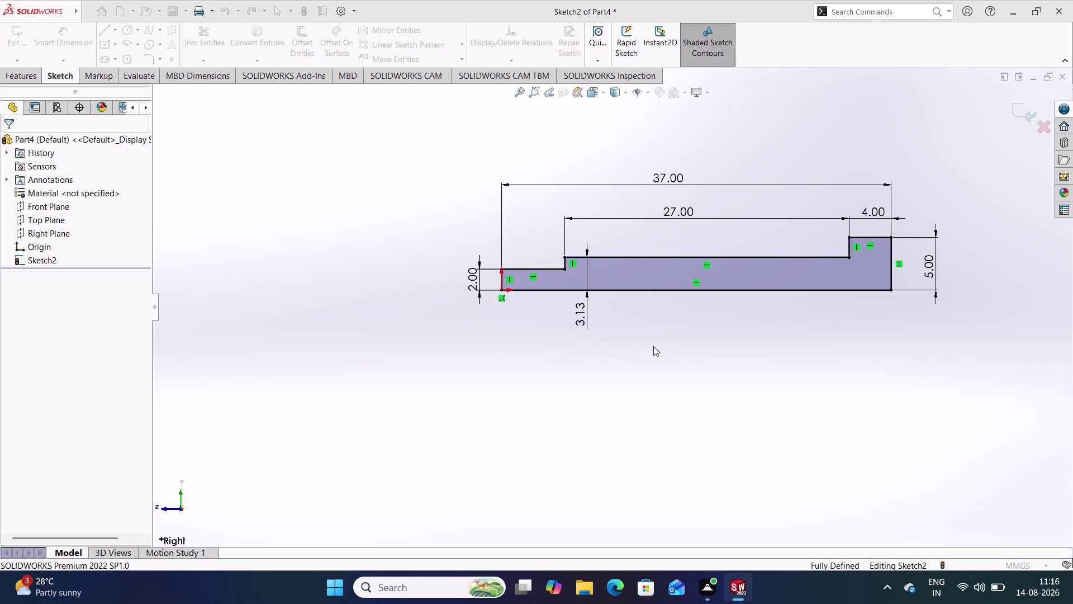
click(693, 373)
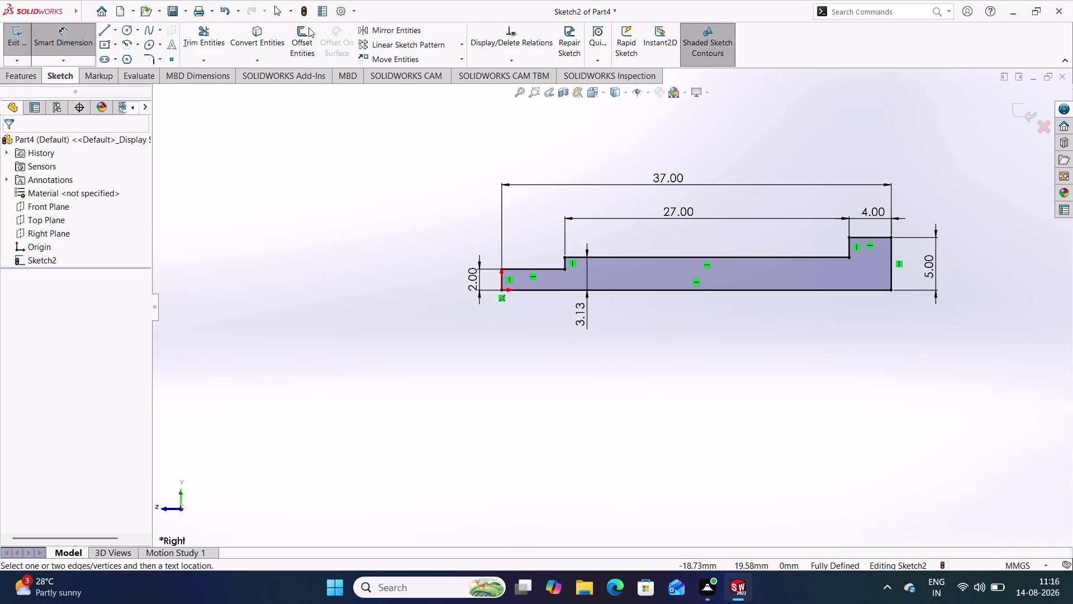
click(305, 12)
Revolve the profile a full 360° about the bottom line to create Revolve1.
click(714, 353)
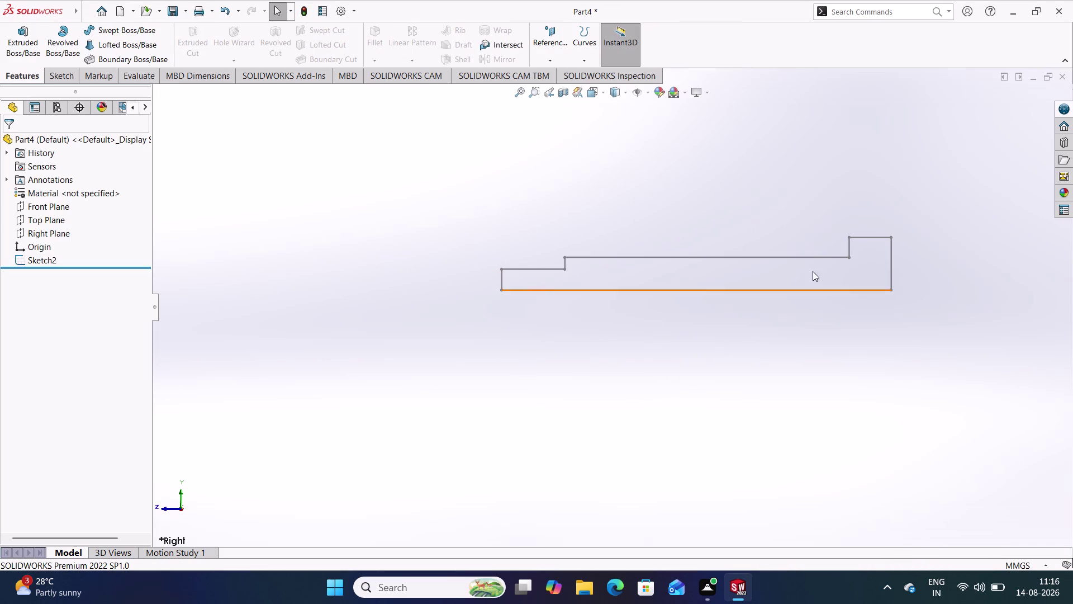
click(300, 12)
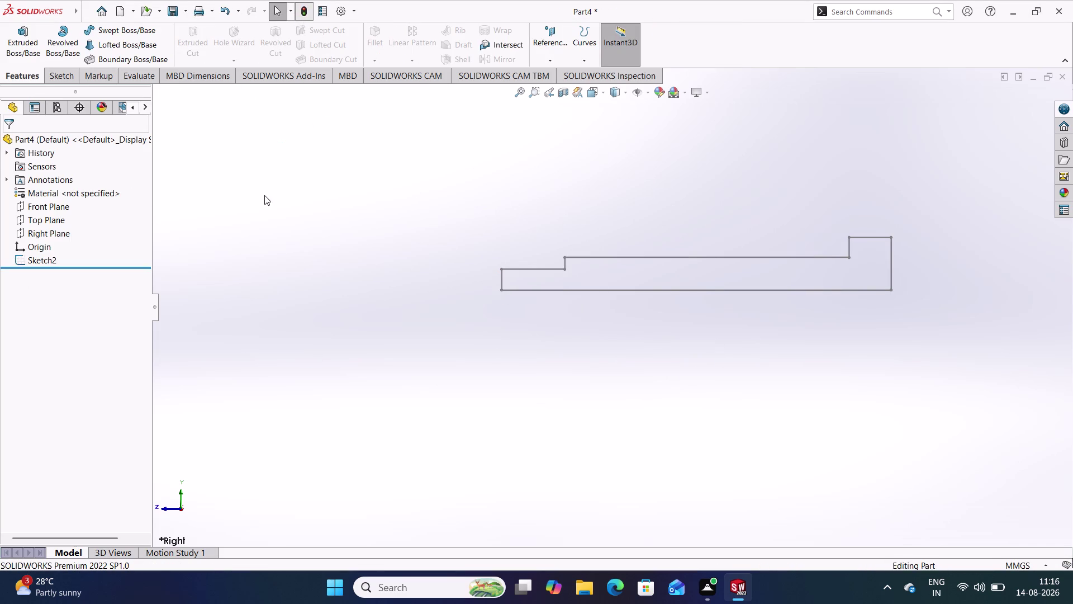
click(264, 199)
click(73, 46)
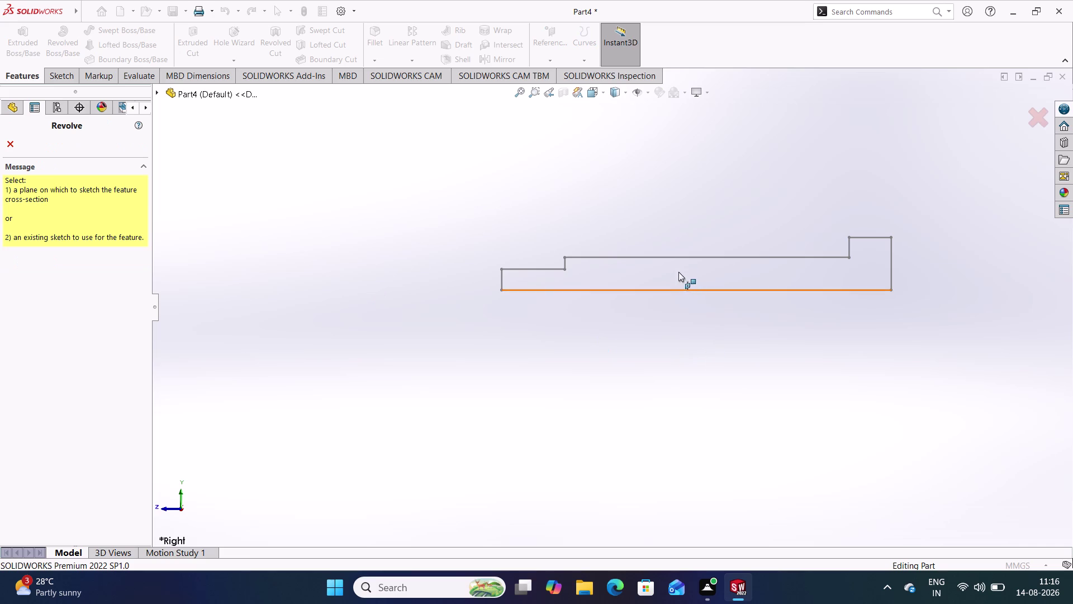
click(677, 275)
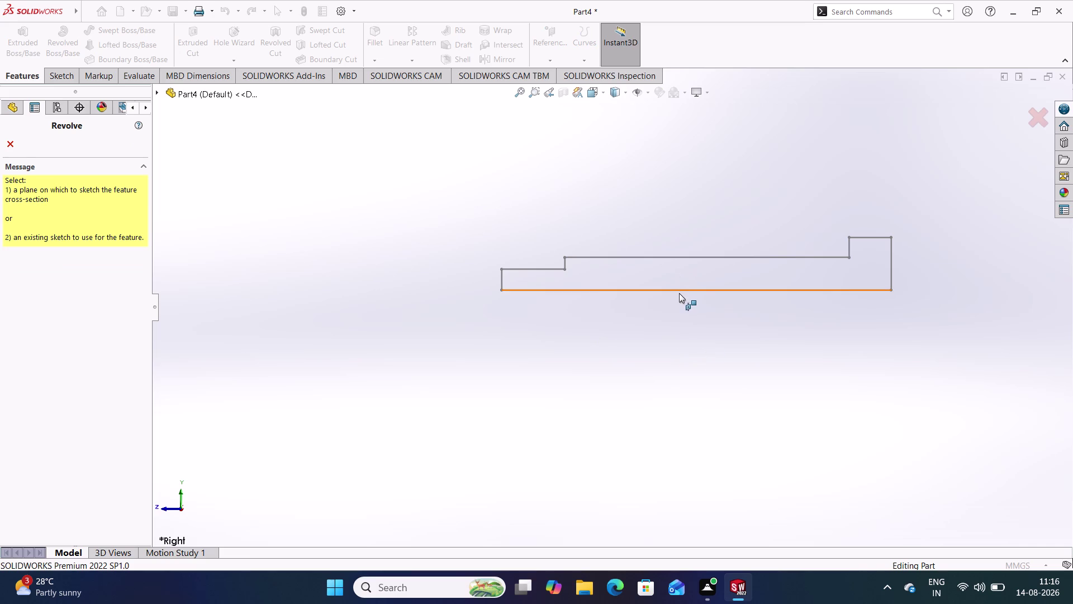
click(679, 293)
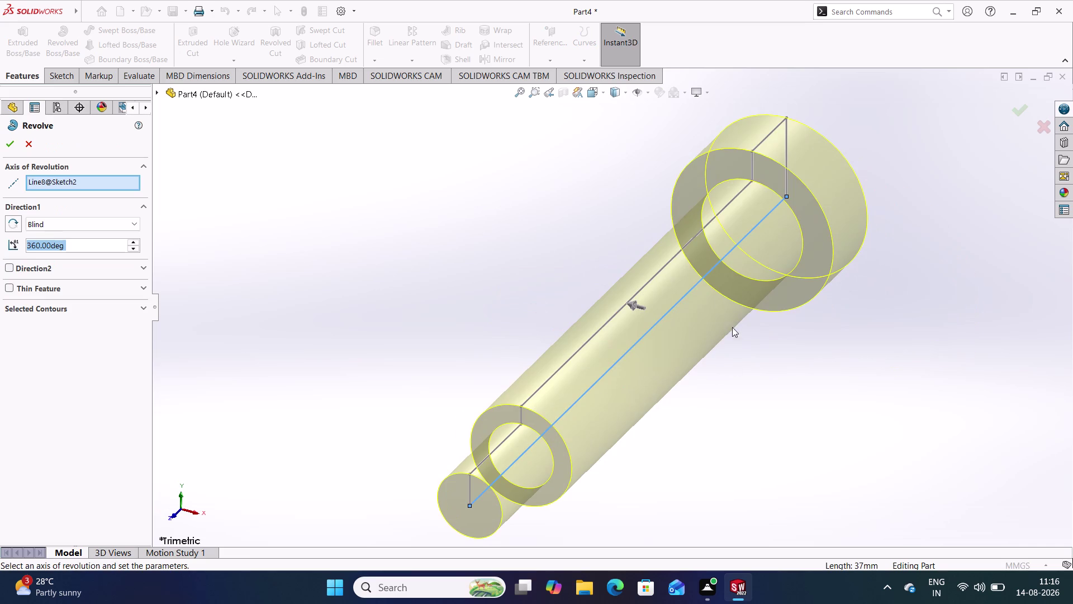
scroll(down, 3)
scroll(up, 3)
scroll(up, 3)
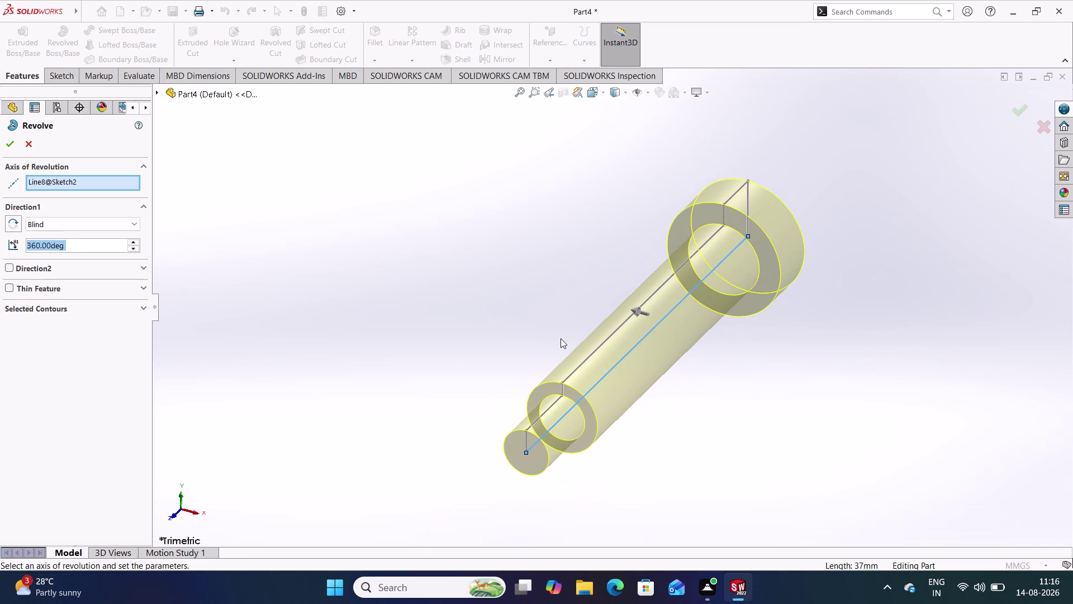
click(435, 309)
click(8, 141)
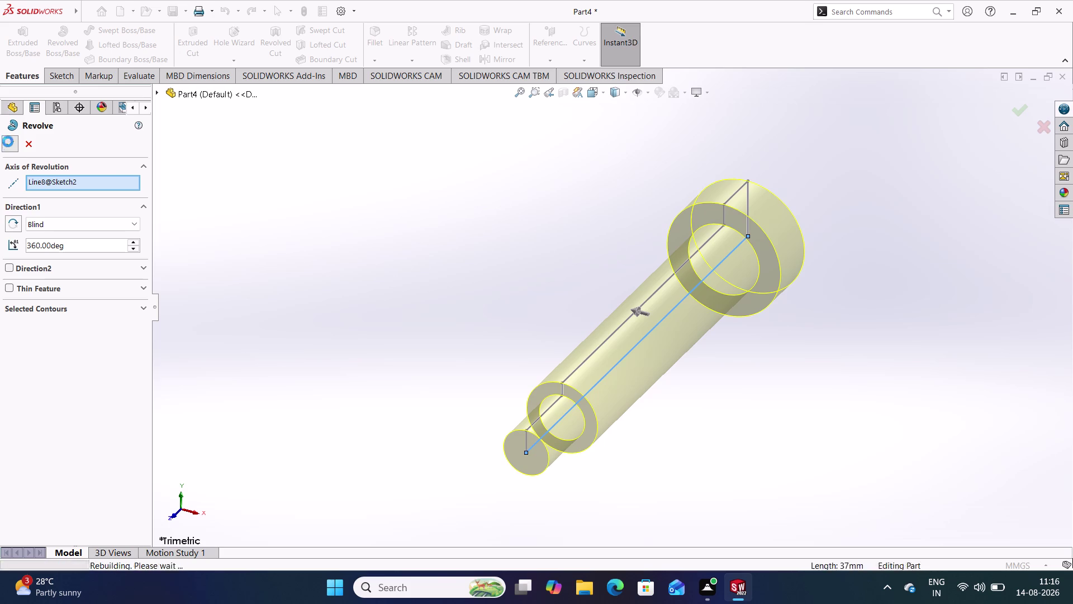
click(405, 217)
double_click(681, 333)
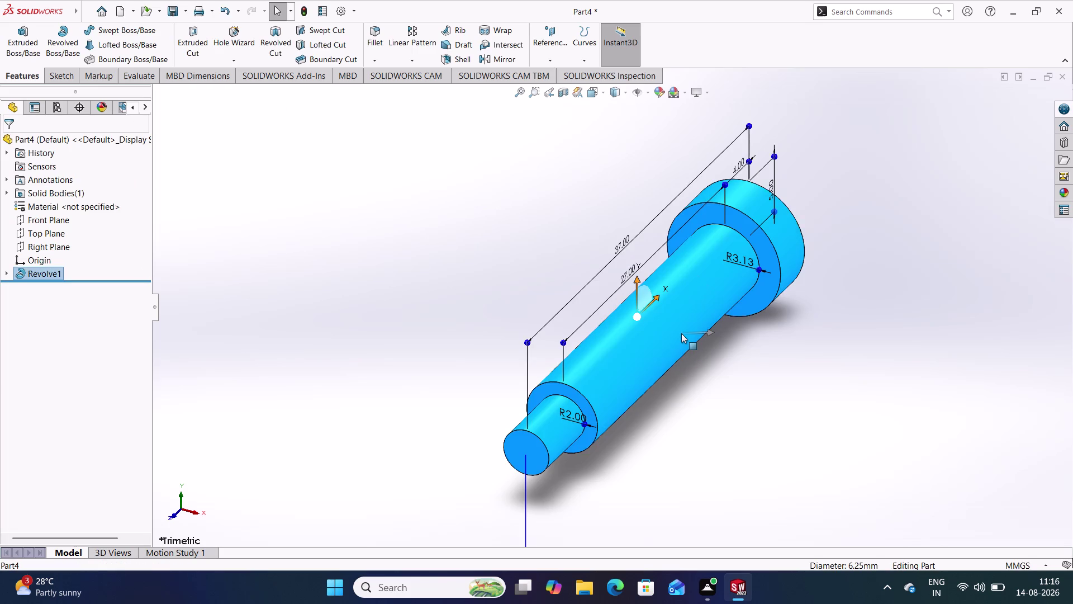
Orbit the revolved shaft to inspect the solid from several angles.
middle_drag(755, 386, 755, 383)
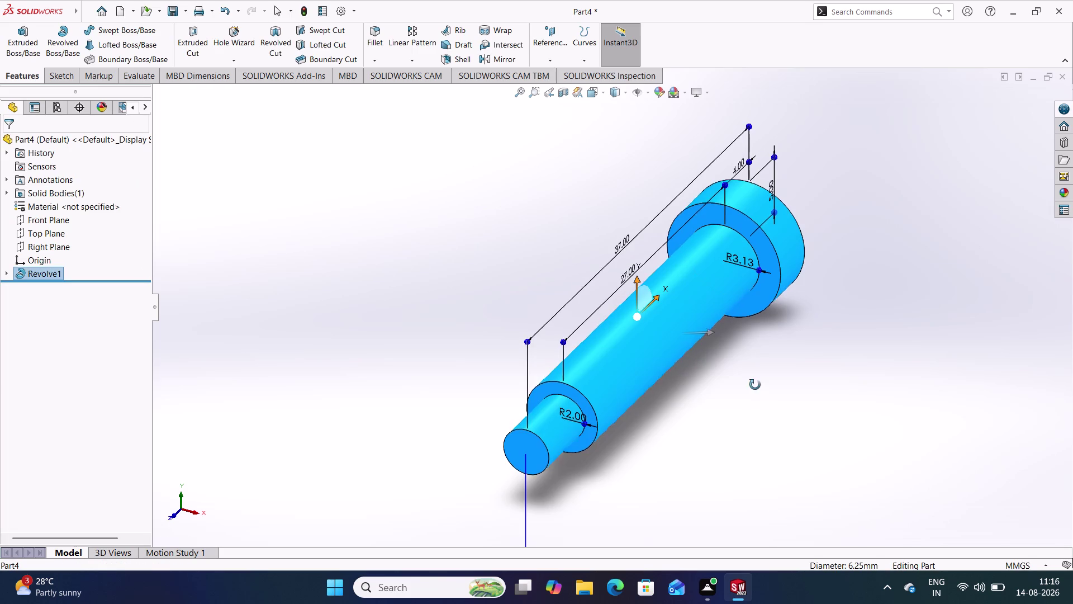
middle_drag(755, 383, 775, 326)
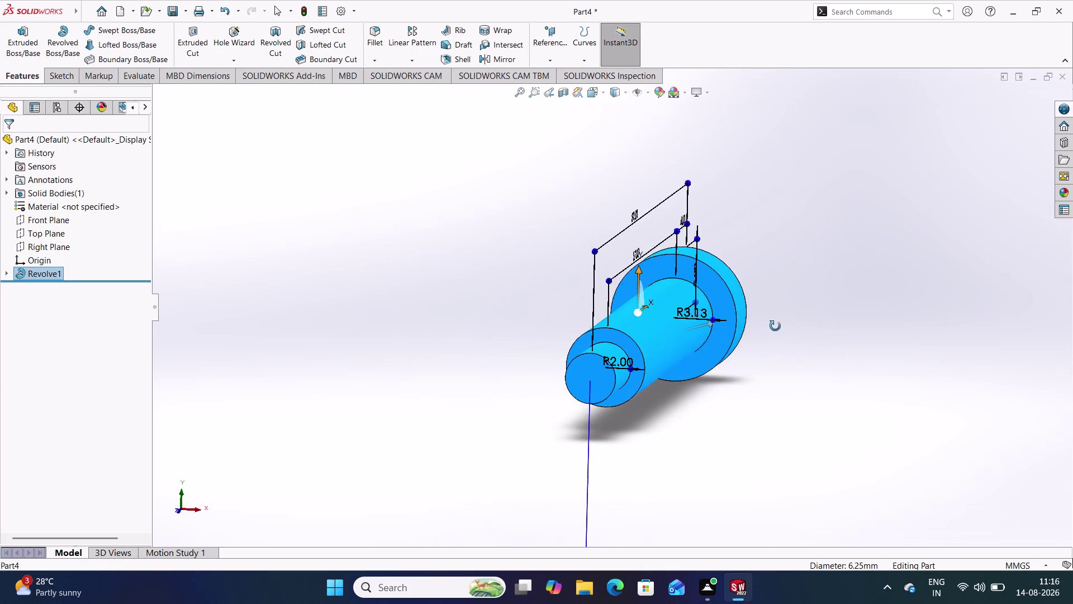
middle_drag(775, 326, 774, 339)
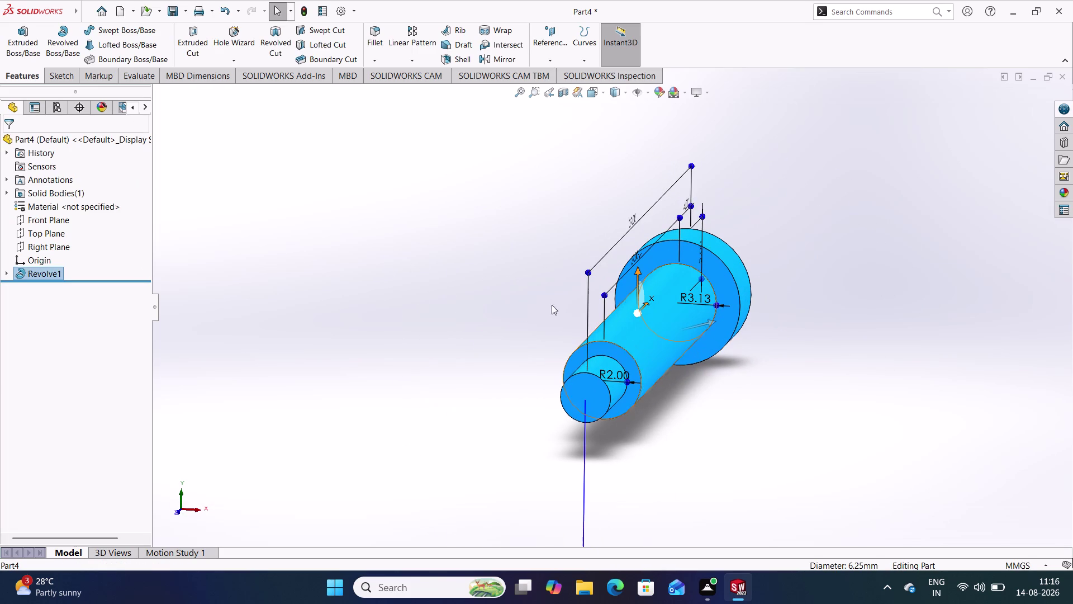
click(867, 228)
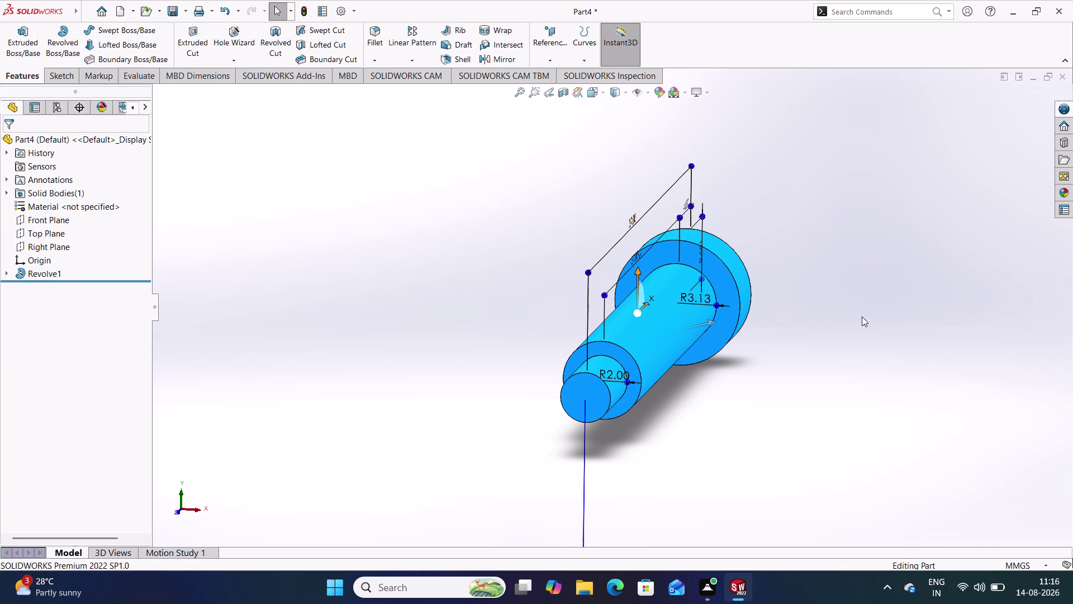
middle_drag(861, 316, 844, 278)
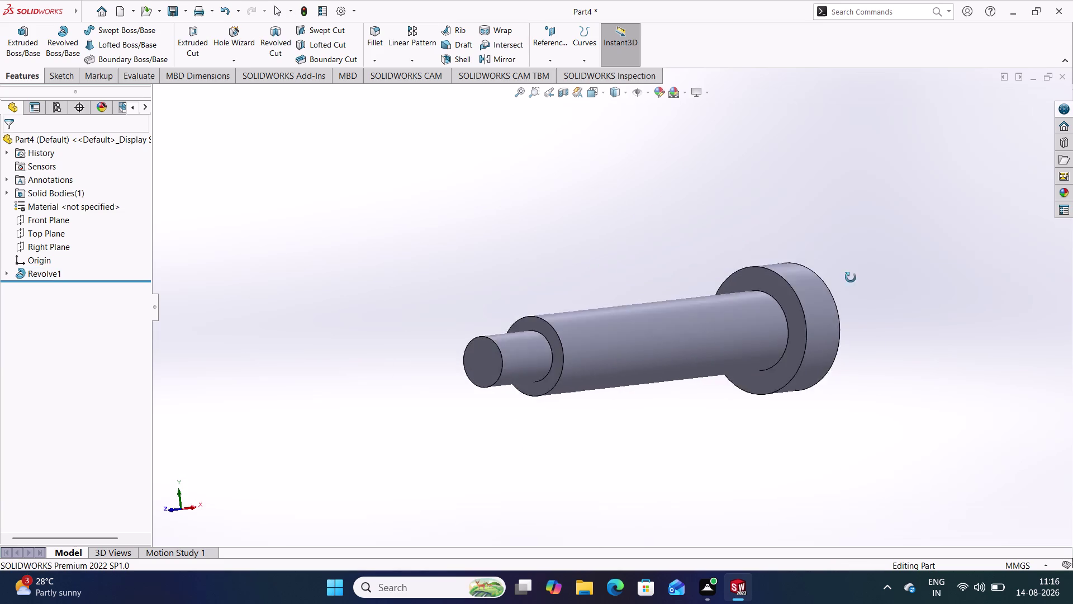
middle_drag(844, 277, 865, 277)
middle_drag(875, 276, 842, 265)
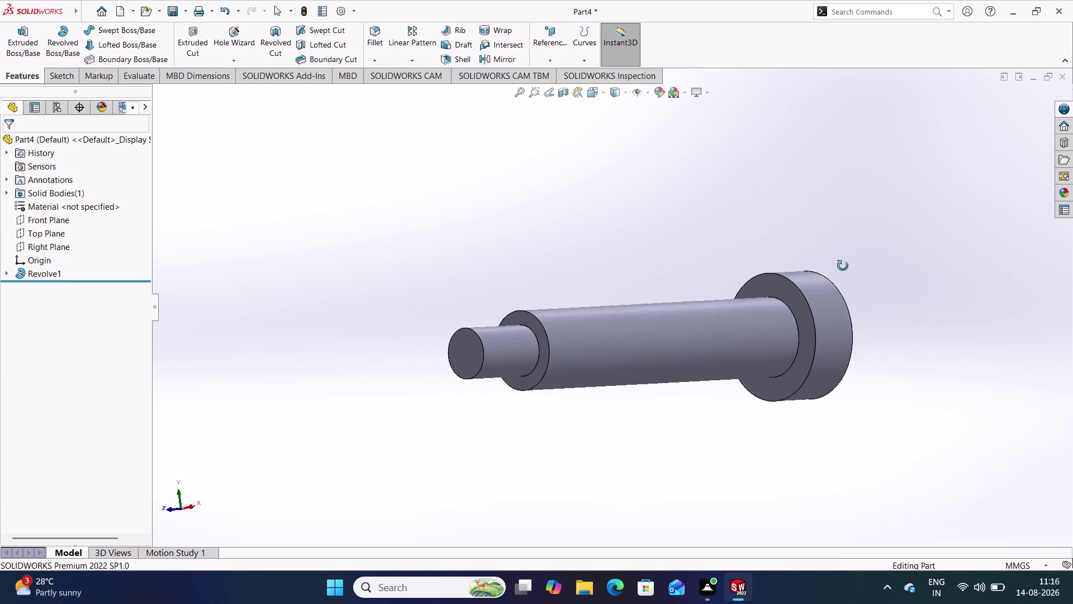
middle_drag(842, 266, 801, 265)
middle_drag(834, 285, 851, 369)
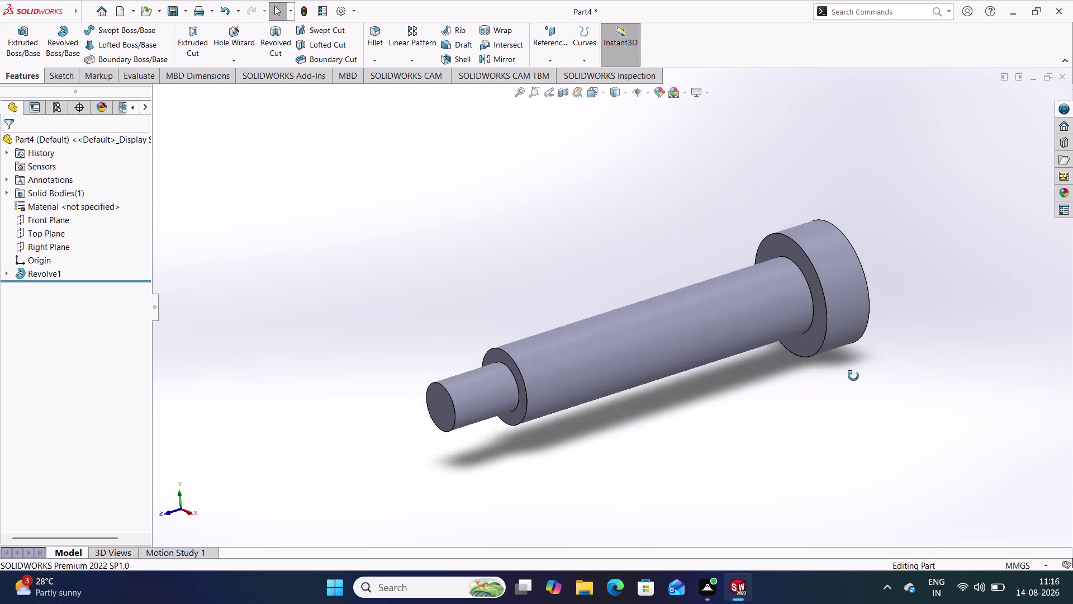
middle_drag(850, 369, 843, 321)
click(735, 209)
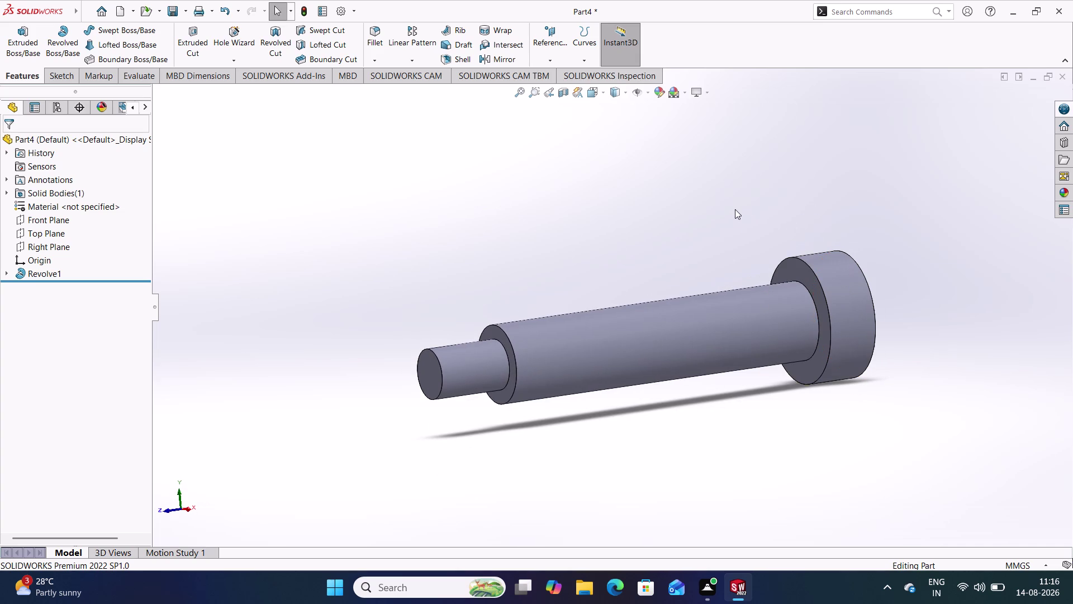
drag(735, 134, 603, 267)
View the shaft from a standard side, from below and from above.
right_drag(713, 148, 611, 258)
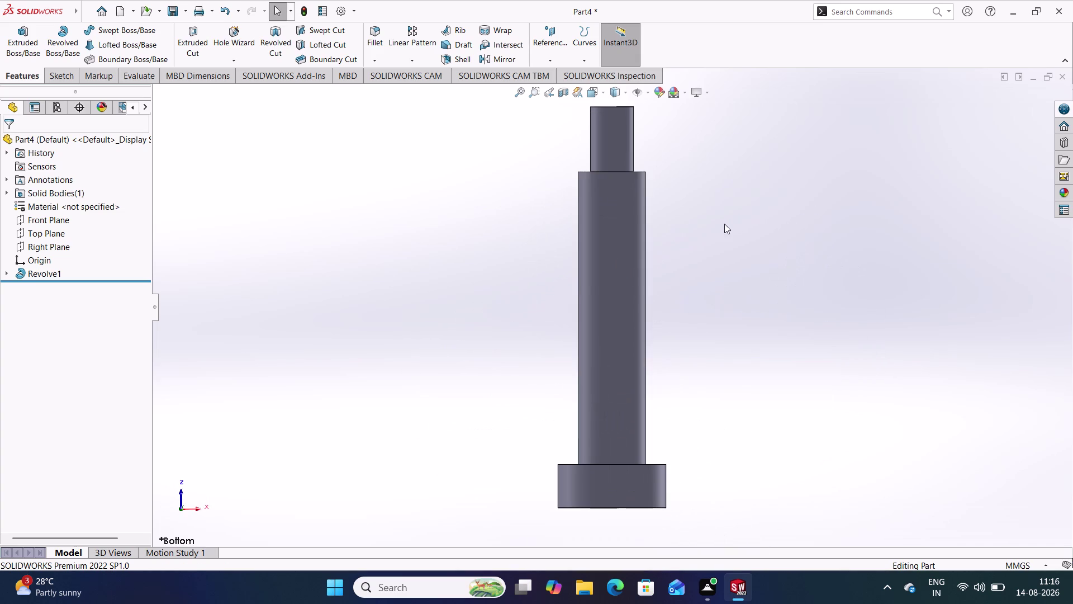
middle_drag(755, 221, 812, 231)
right_drag(838, 174, 779, 329)
right_drag(814, 253, 764, 365)
right_drag(832, 199, 808, 304)
right_drag(840, 186, 840, 248)
right_drag(843, 187, 761, 193)
right_drag(874, 129, 868, 161)
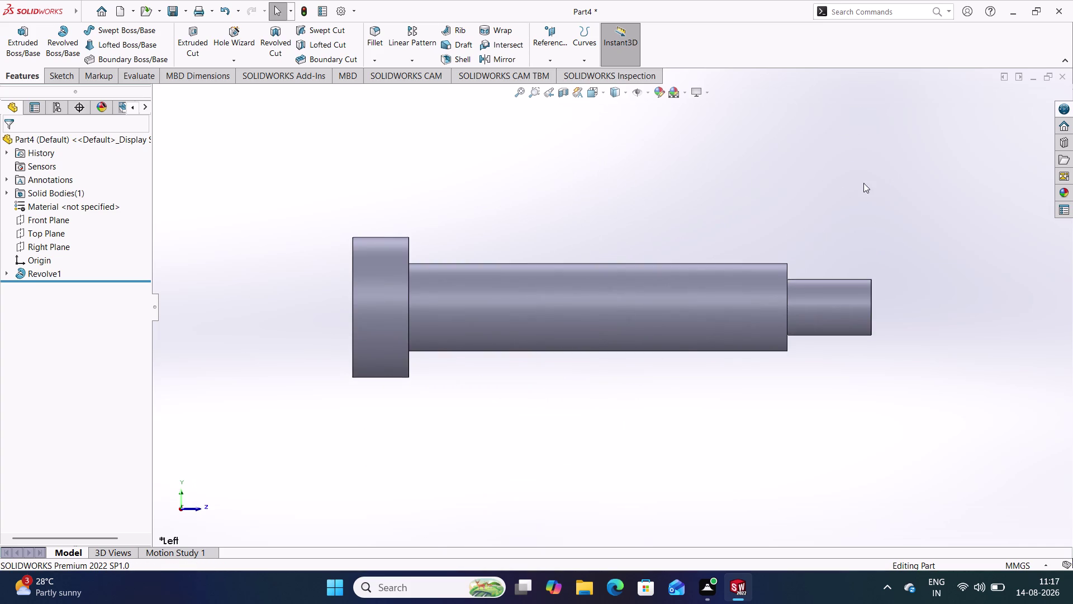
right_drag(868, 161, 857, 206)
right_drag(868, 151, 934, 159)
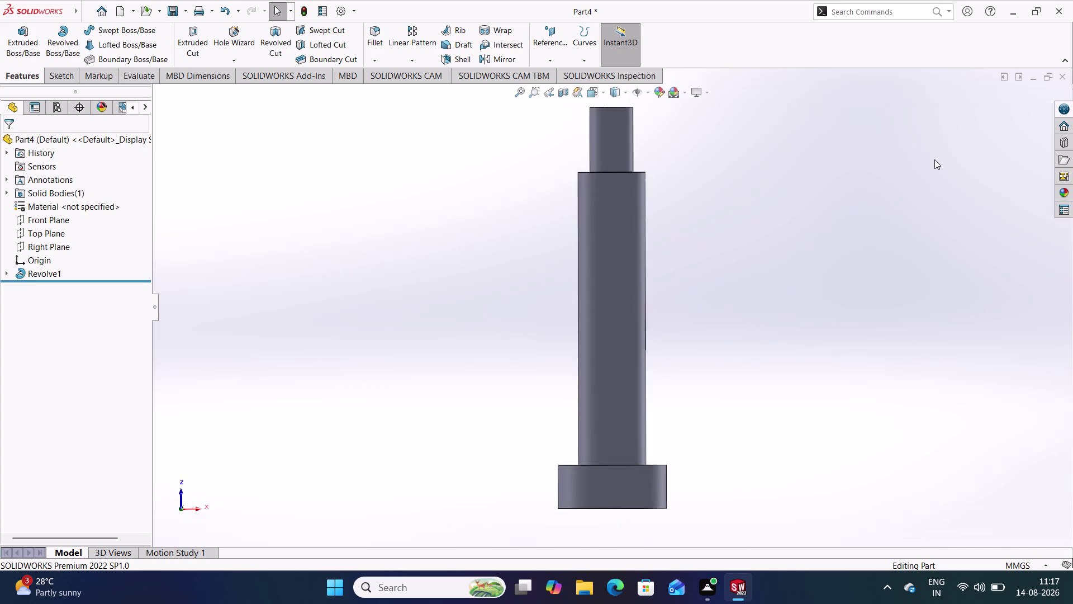
right_drag(934, 160, 936, 159)
right_drag(887, 146, 901, 86)
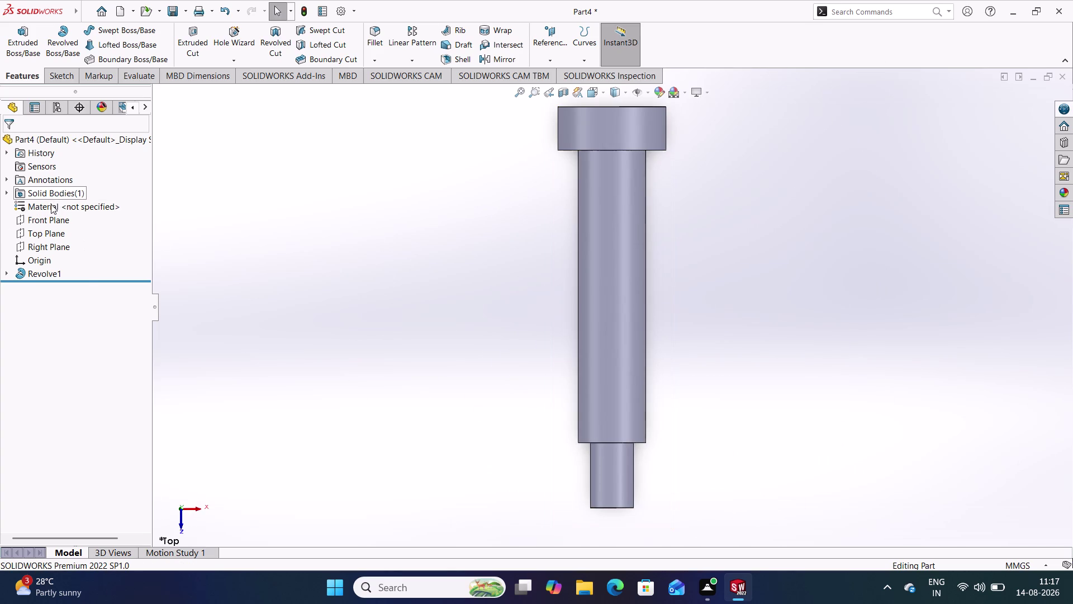
right_click(52, 204)
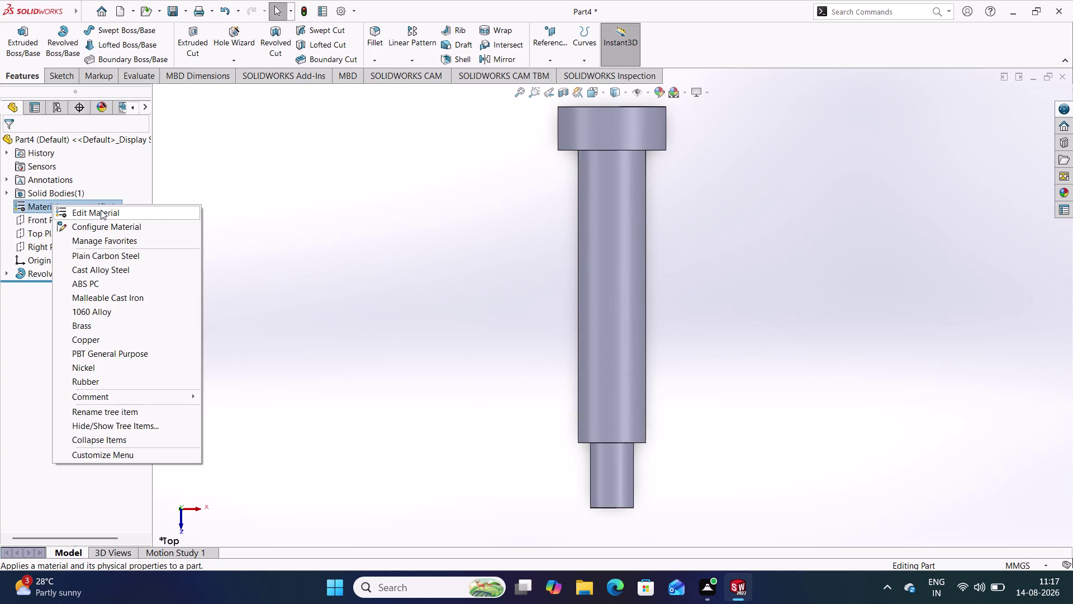
Pick Wrought Stainless Steel in the material library and apply it to the shaft.
click(101, 209)
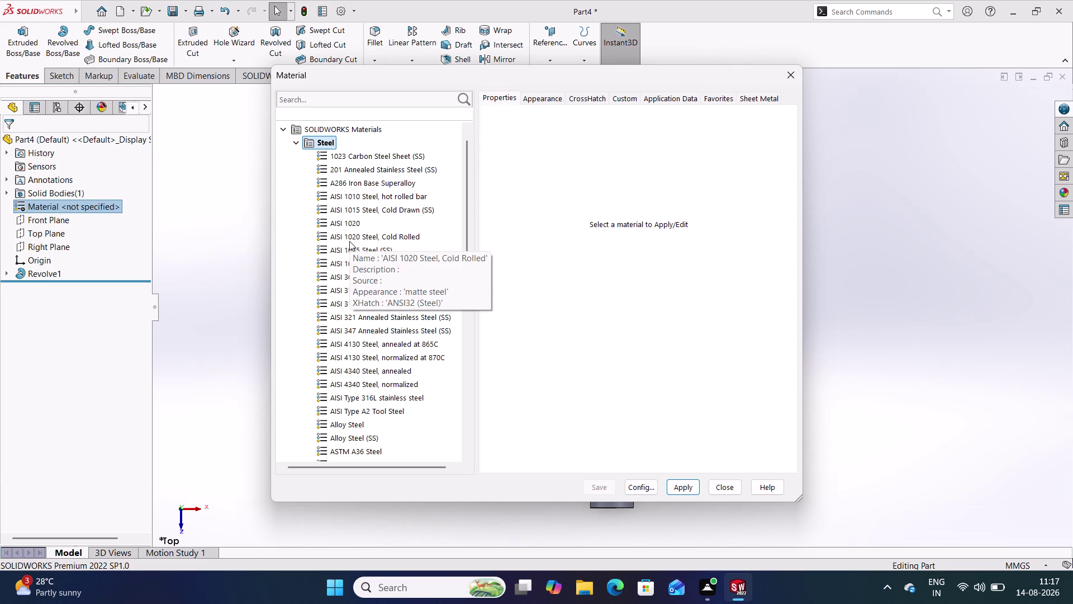
scroll(down, 3)
scroll(up, 3)
scroll(down, 3)
scroll(down, 3)
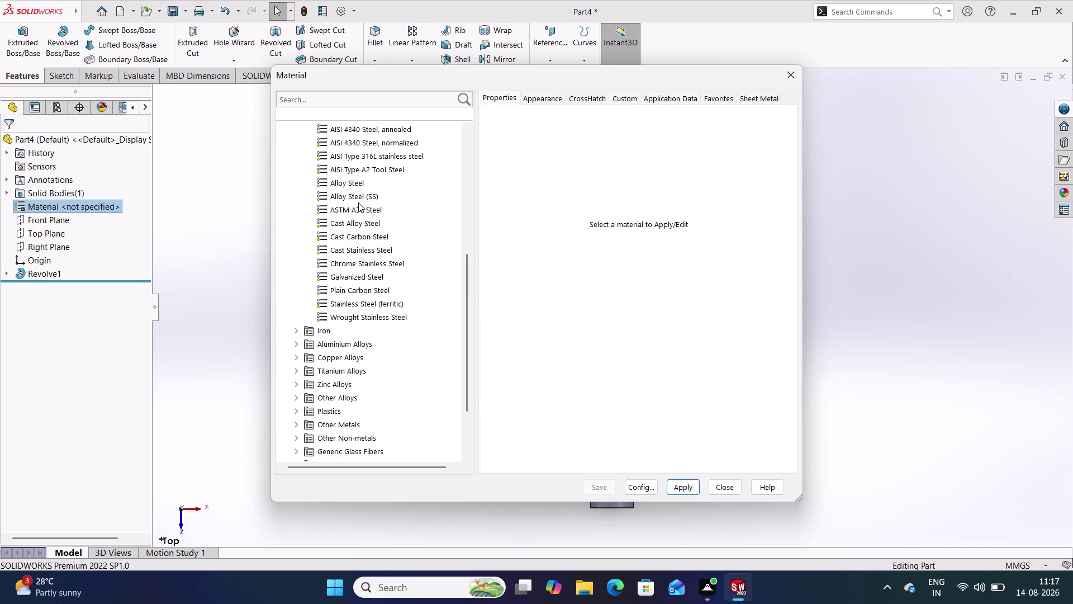
click(353, 320)
click(675, 486)
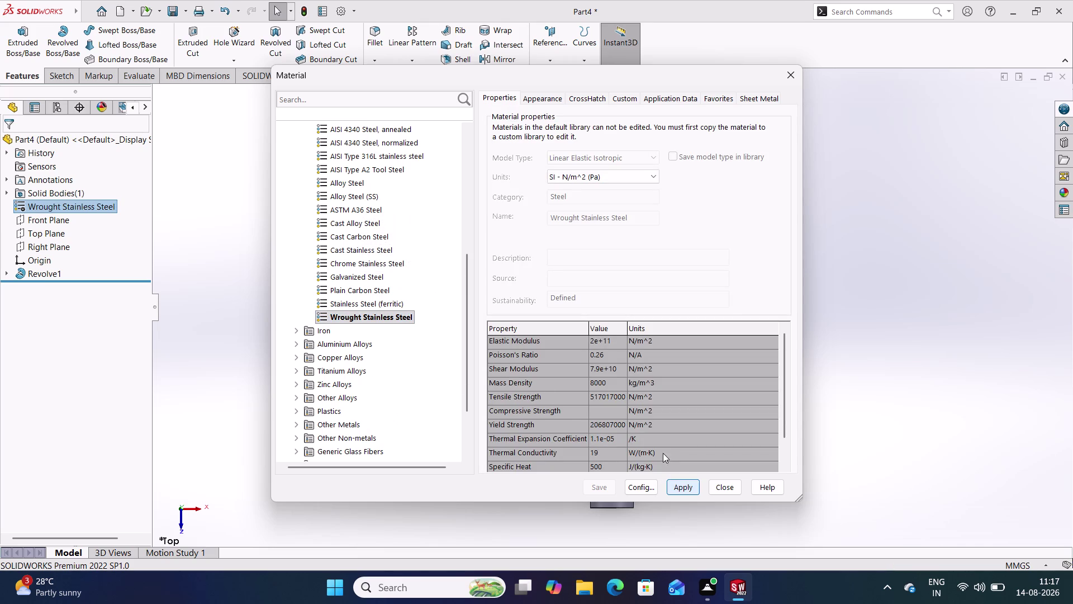
click(723, 488)
middle_drag(558, 401, 899, 159)
middle_drag(560, 433, 713, 337)
middle_click(470, 374)
scroll(up, 3)
scroll(down, 3)
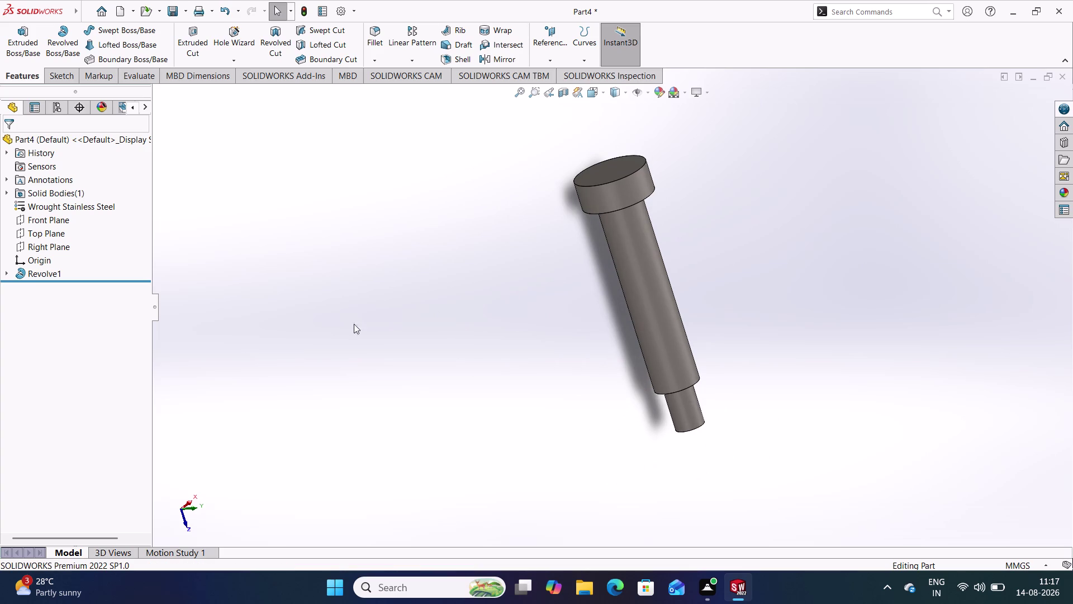
right_click(56, 207)
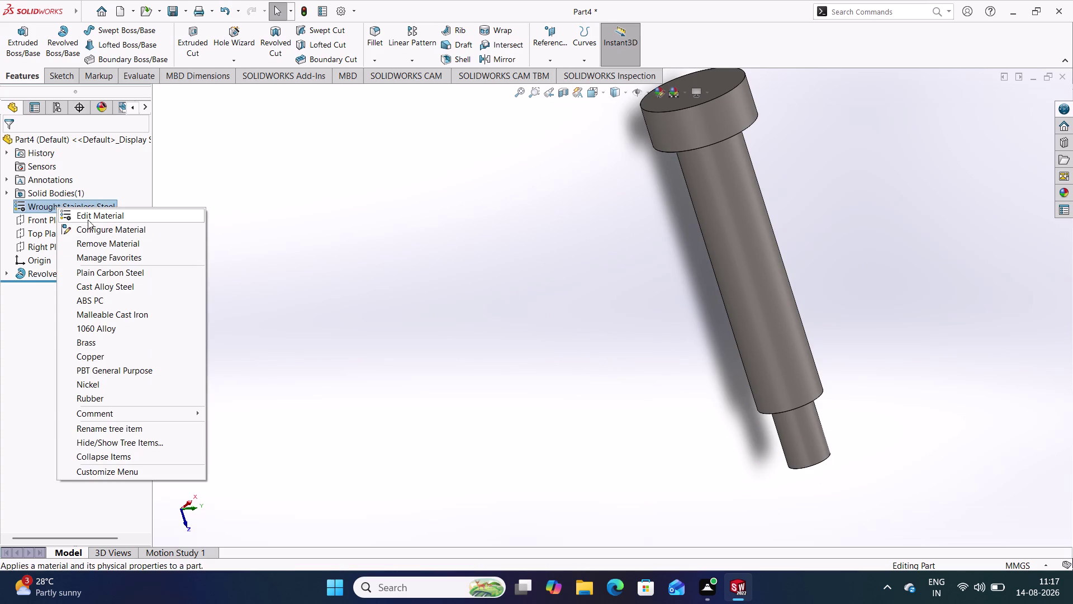
Try Chrome Stainless, Cast Stainless, Cast Carbon and Cast Alloy Steel on the shaft.
click(92, 216)
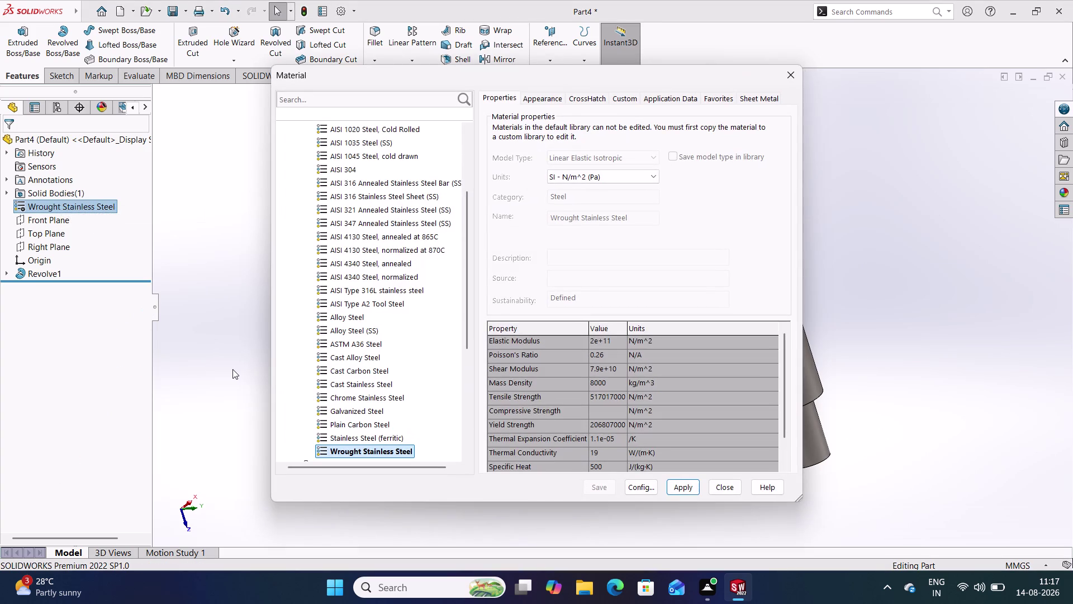
scroll(down, 3)
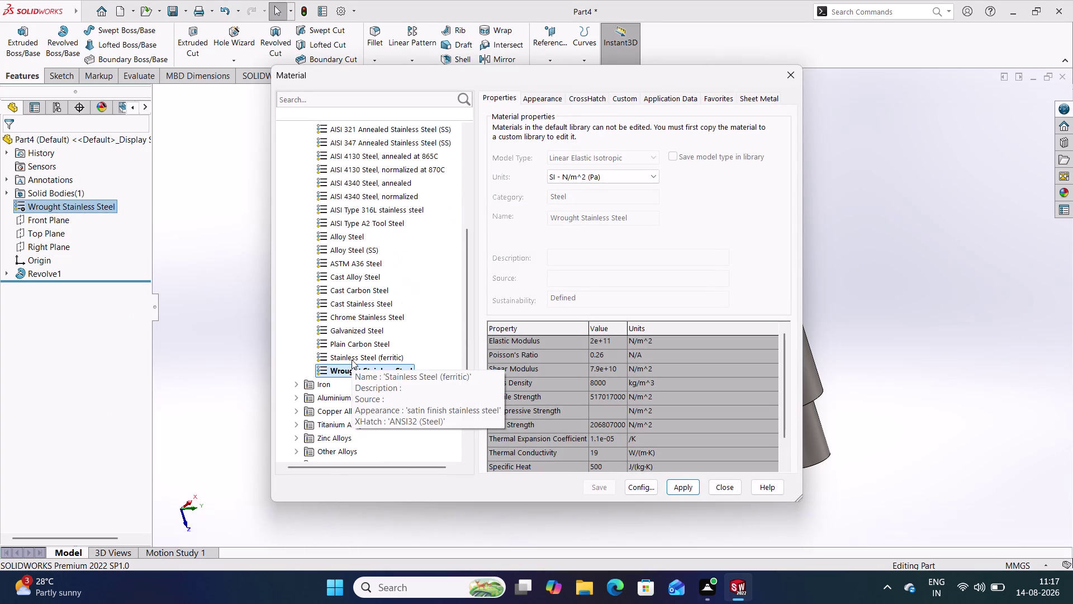
click(347, 320)
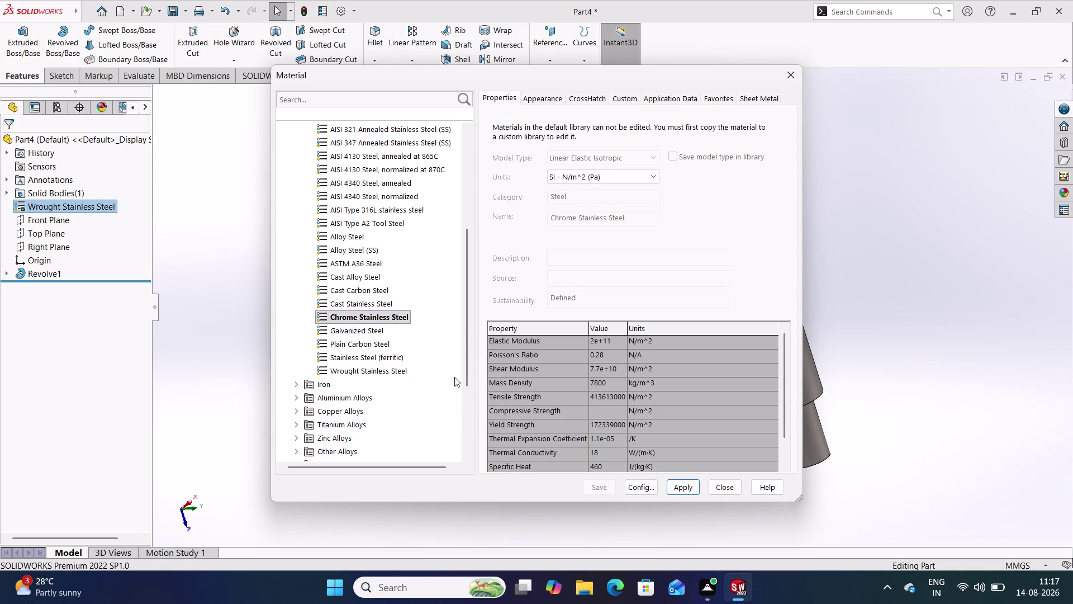
click(673, 486)
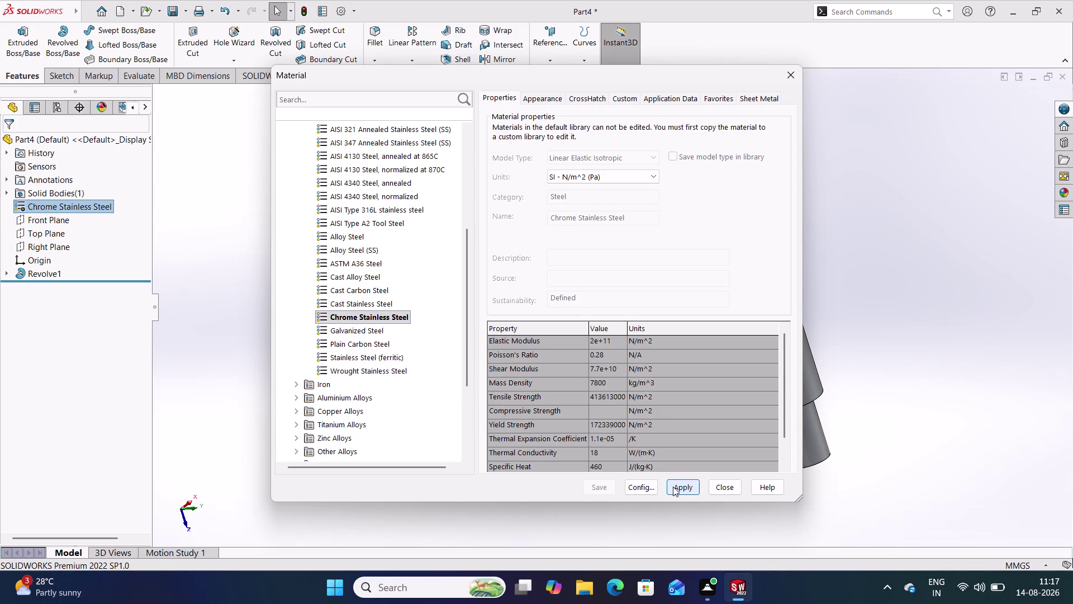
click(366, 302)
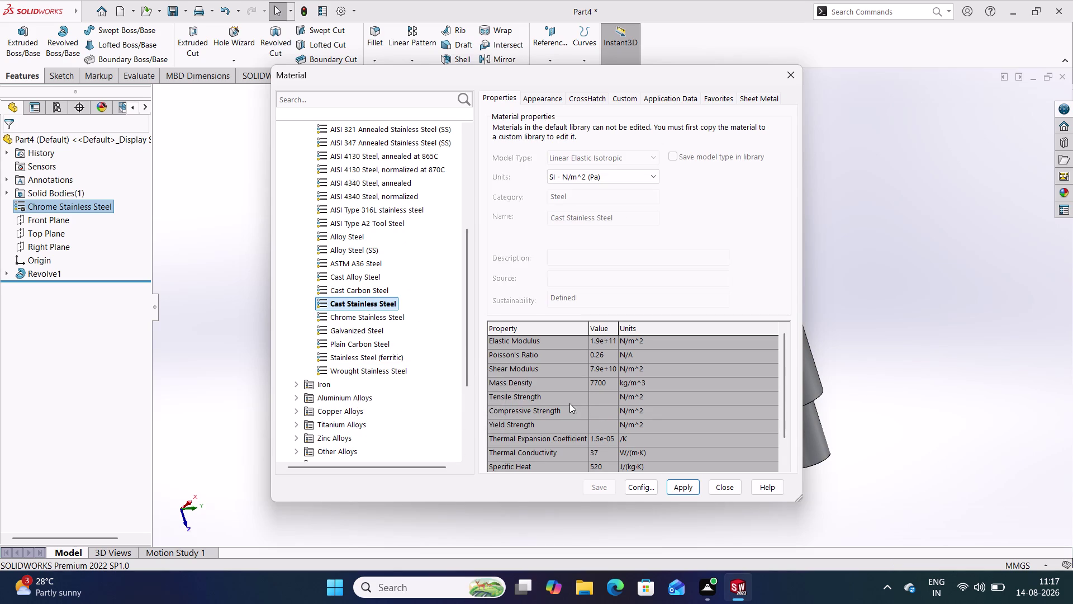
click(692, 486)
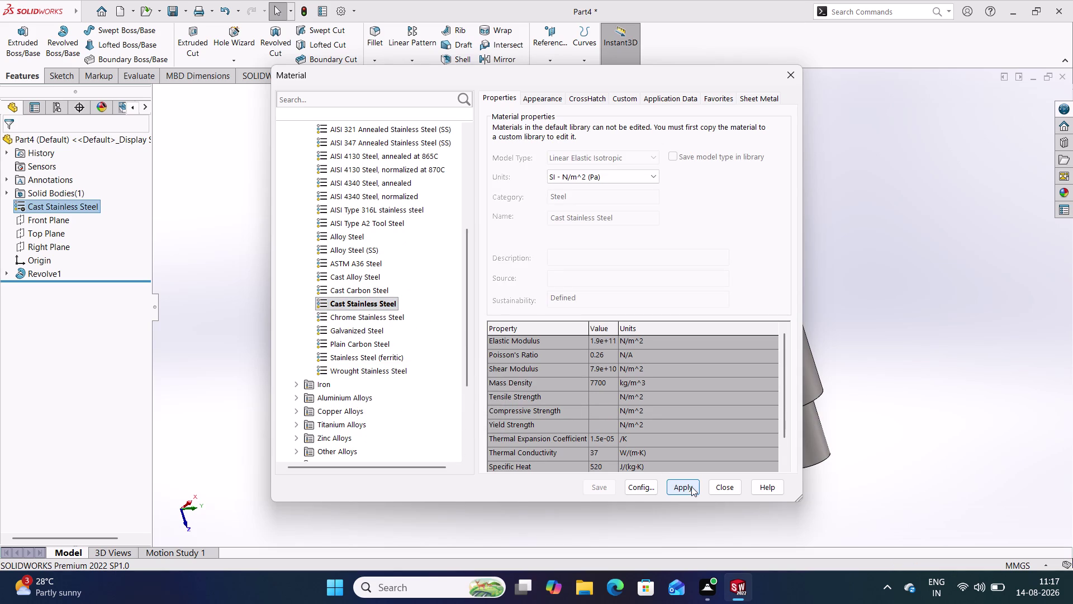
click(371, 291)
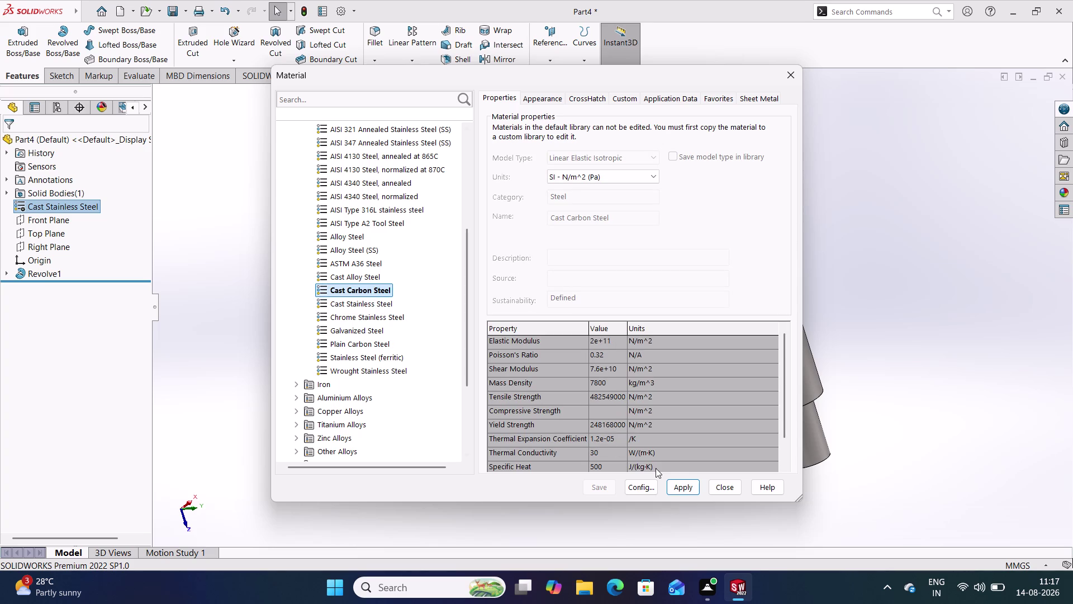
click(684, 487)
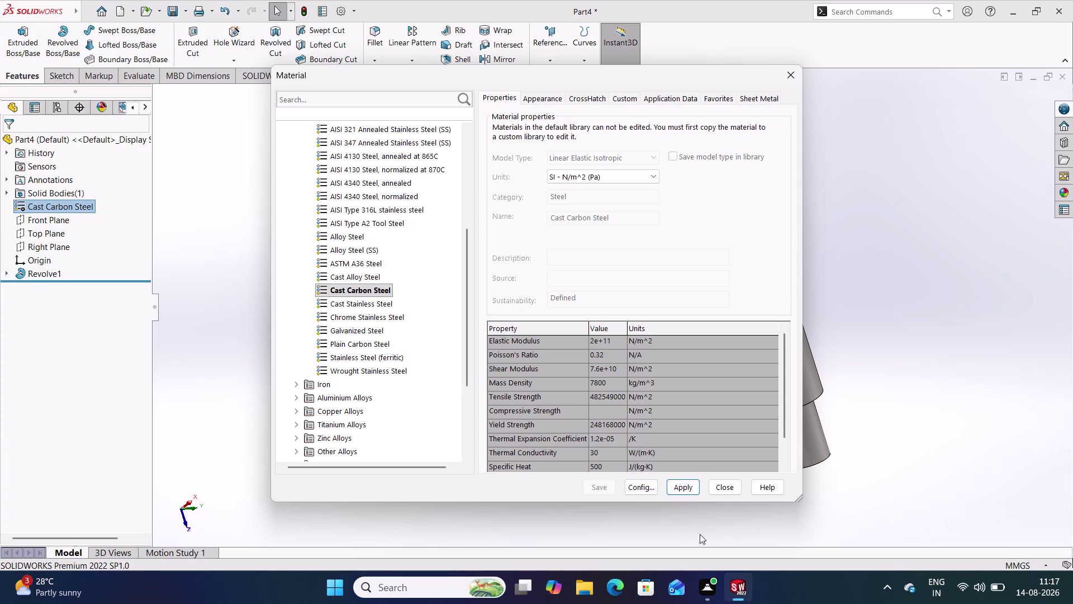
click(352, 276)
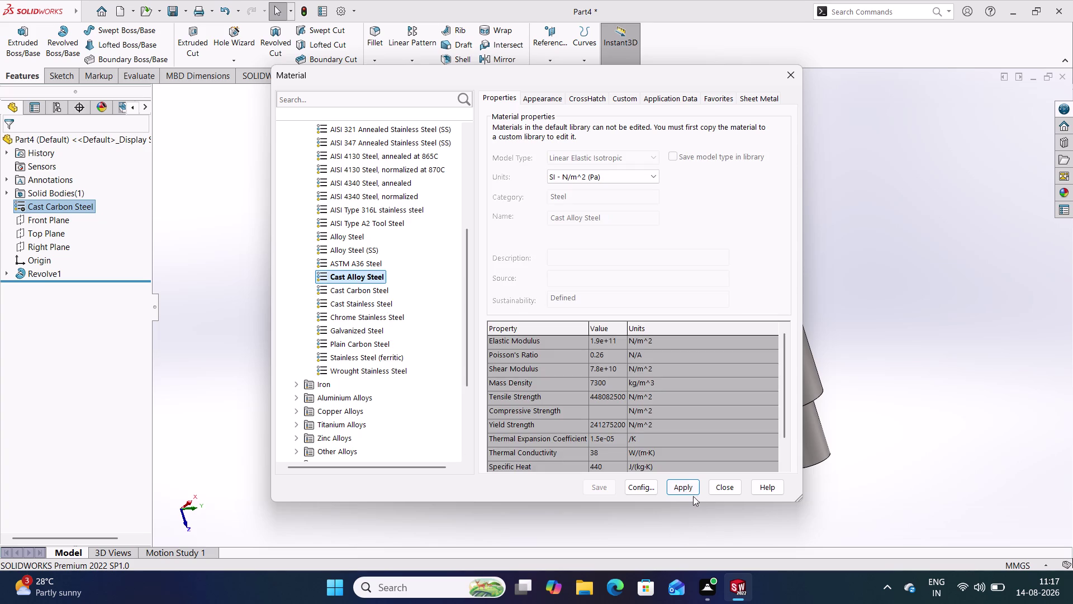
click(684, 484)
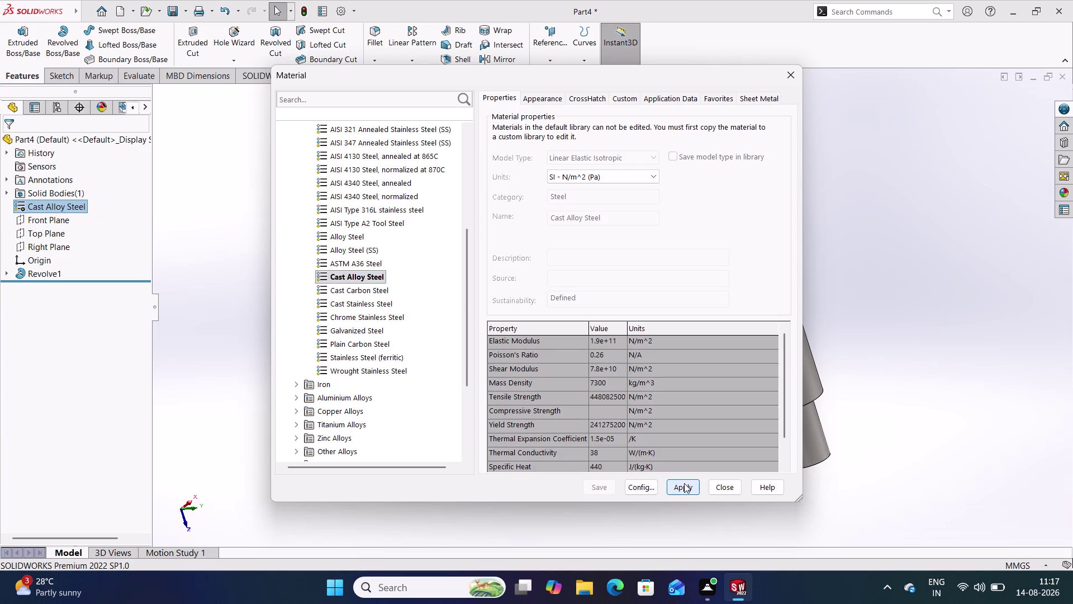
Try ASTM A36 Steel, then apply Alloy Steel and close the material editor.
double_click(684, 483)
click(342, 263)
click(683, 489)
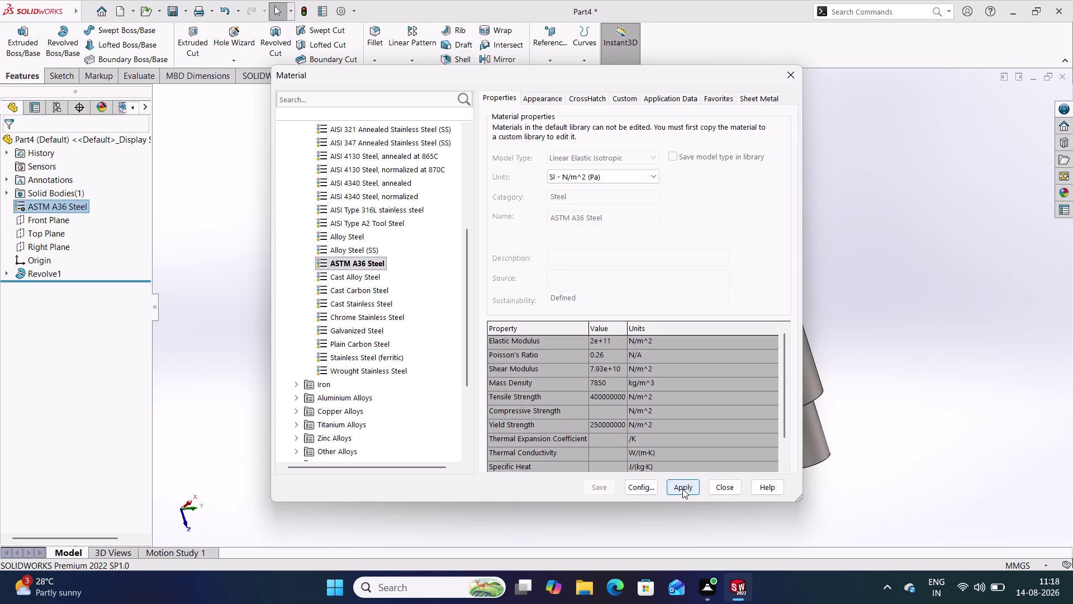
click(343, 238)
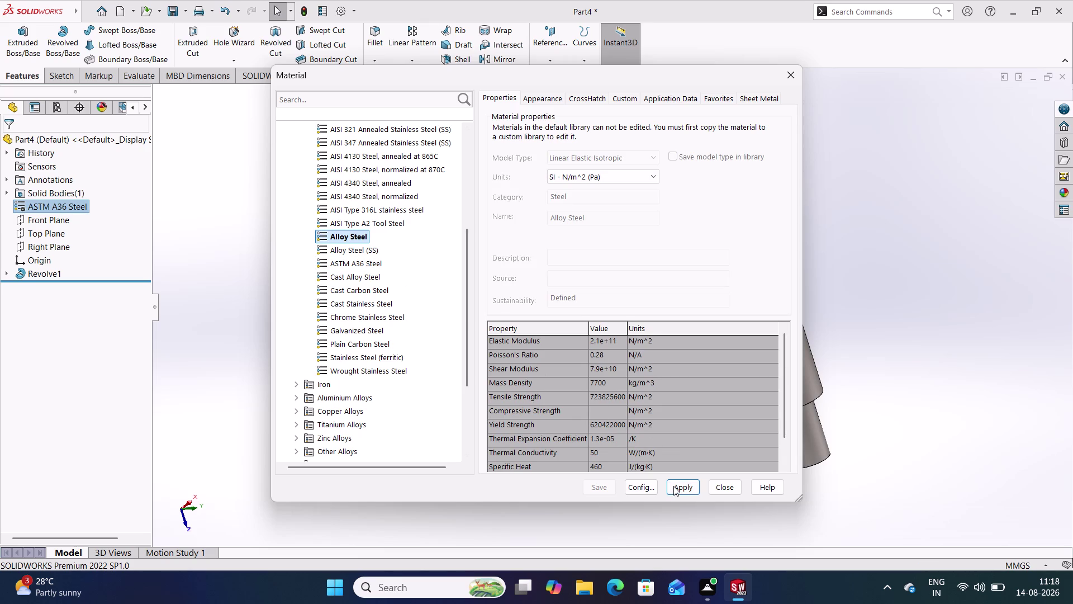
click(678, 485)
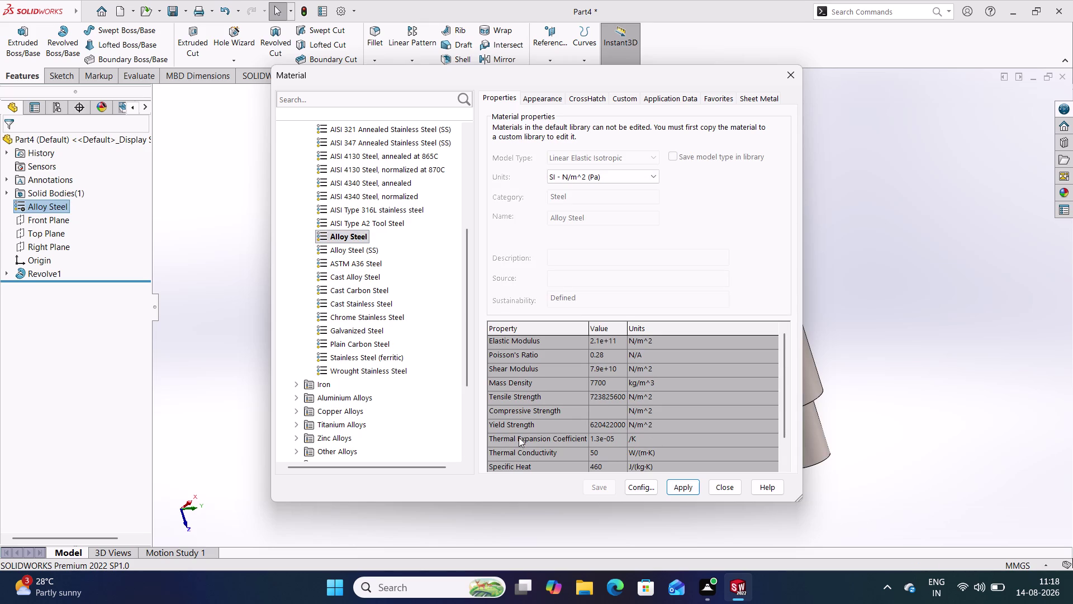
click(722, 487)
middle_drag(701, 469, 824, 341)
Orbit around the shaft's ends and head face, then switch to isometric view.
middle_drag(824, 341, 821, 340)
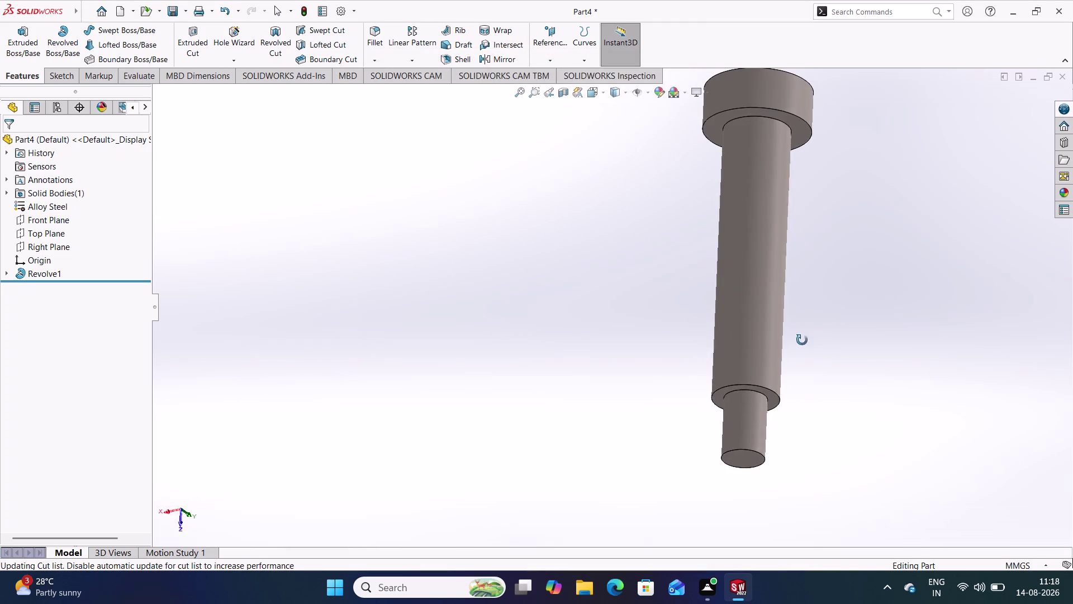
middle_drag(820, 339, 717, 434)
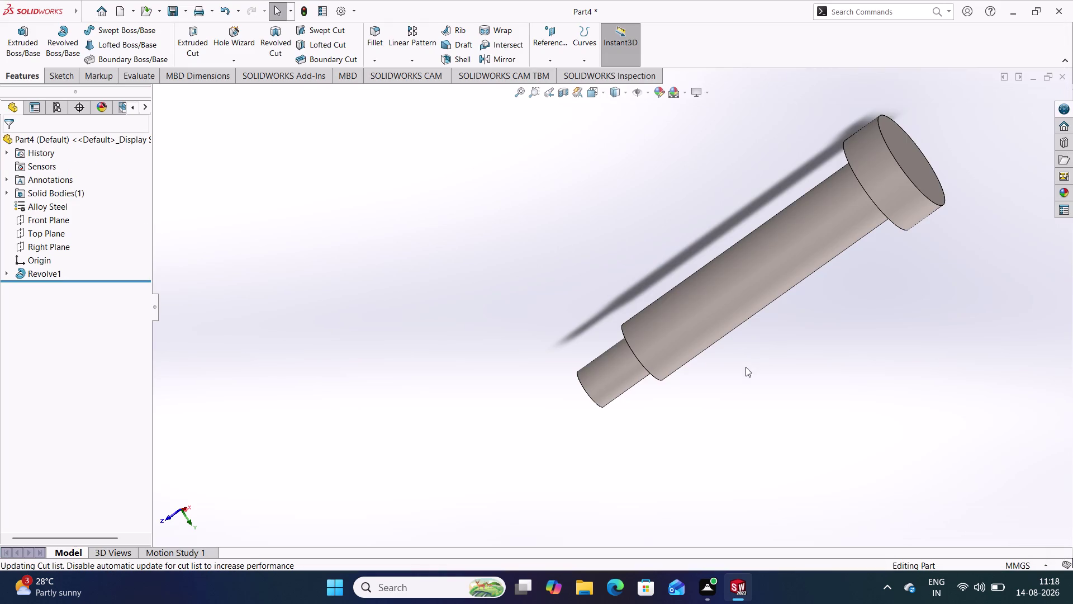
middle_drag(508, 326, 893, 292)
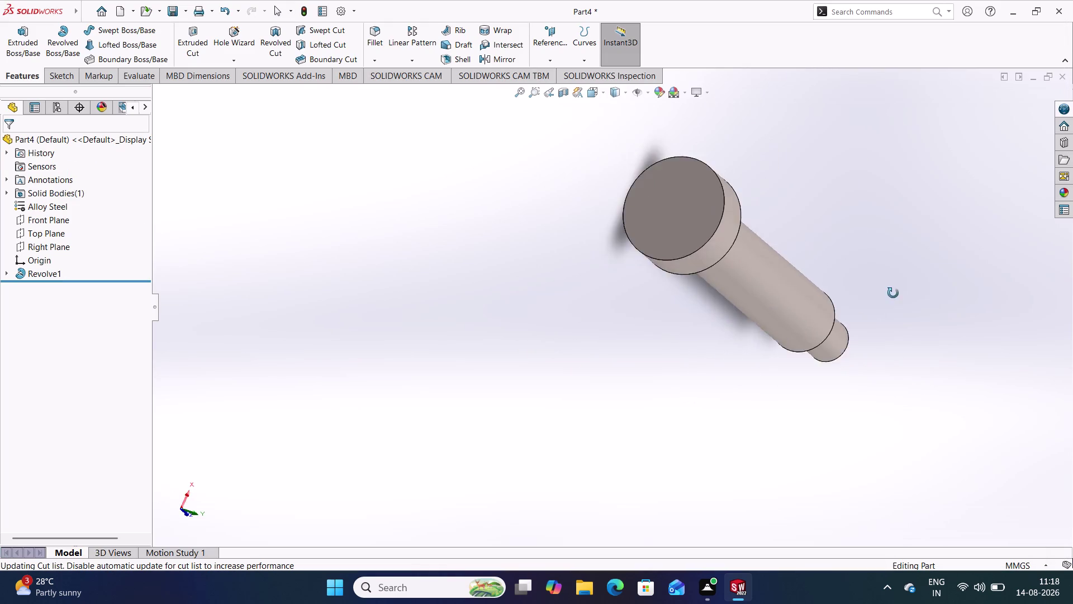
middle_drag(893, 292, 815, 267)
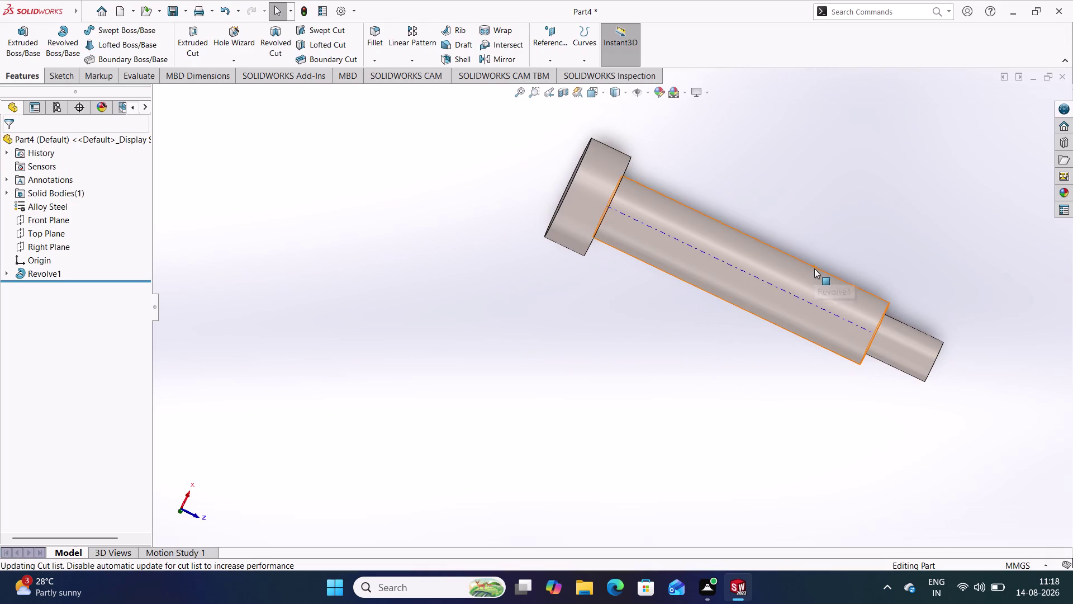
key(ctrl+7)
drag(715, 387, 713, 395)
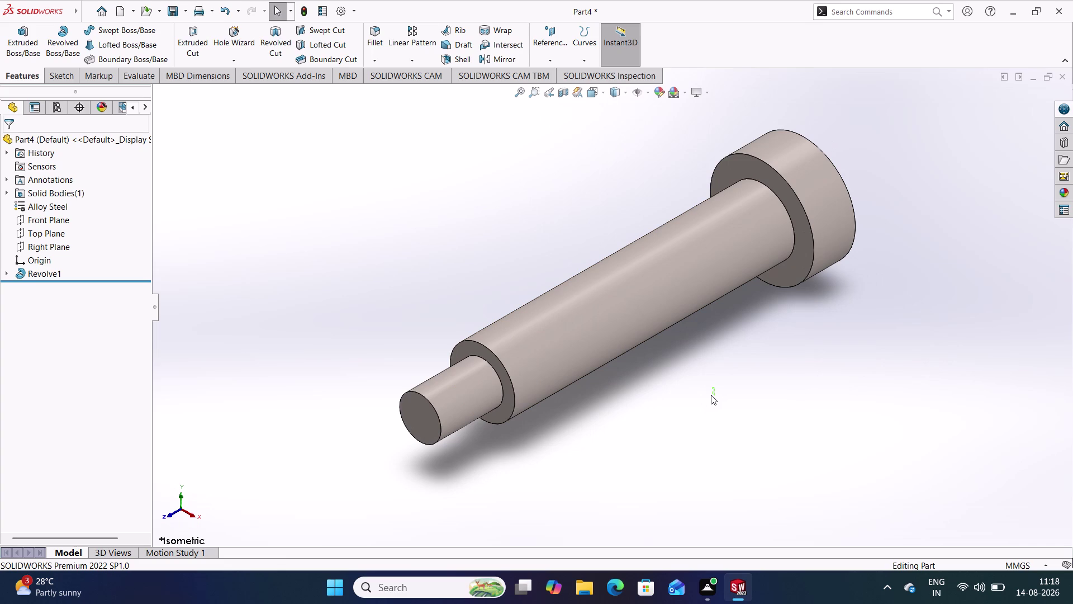
key(ctrl+s)
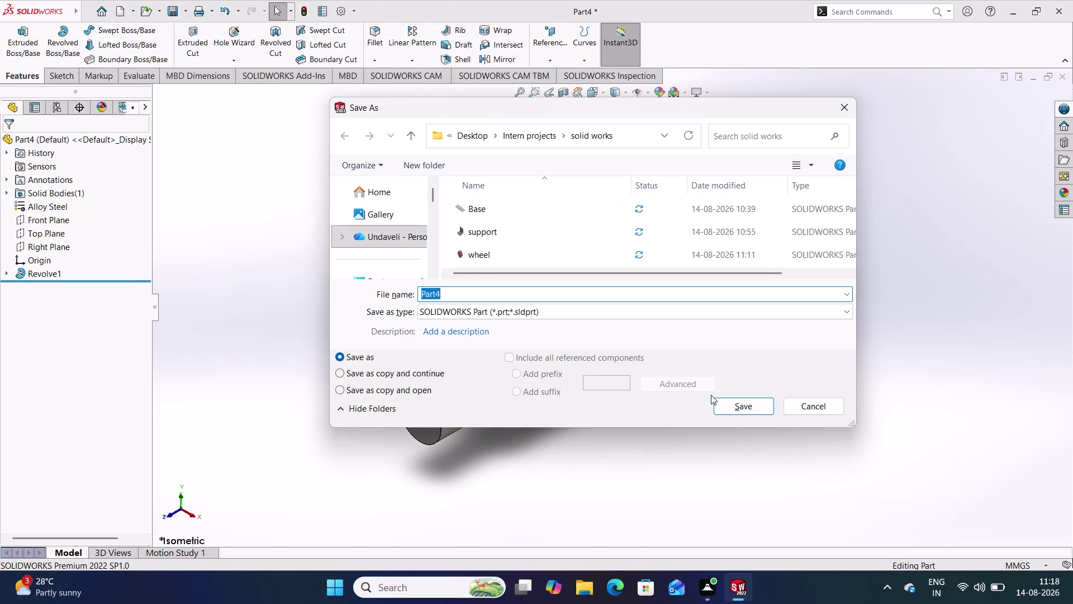
Save the part as 'shoulder screw', then start a new document despite the low-memory warning.
text(shoulde)
text(r screw)
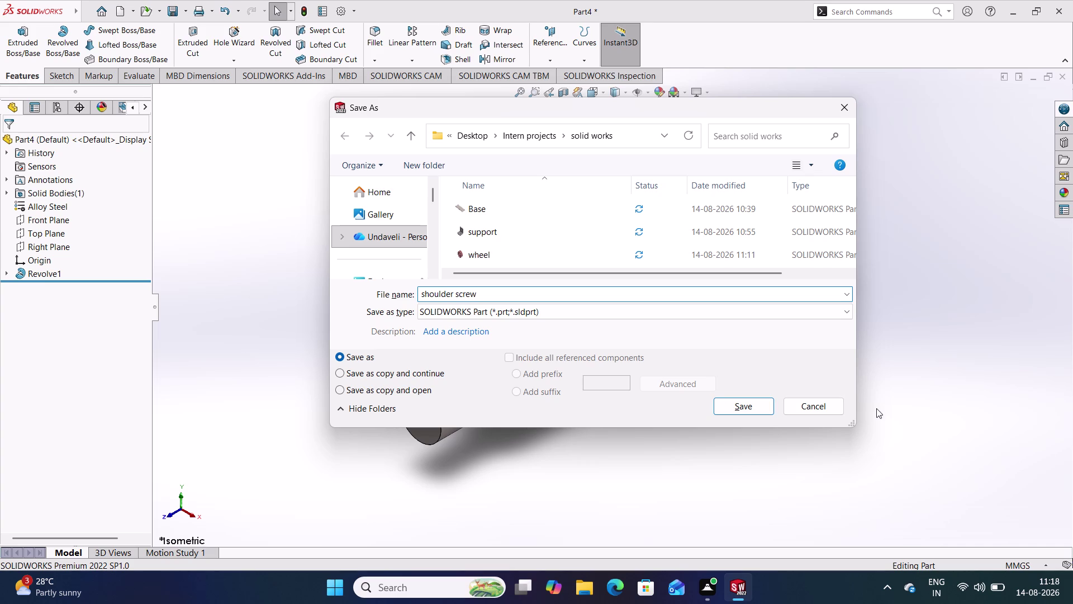
click(750, 407)
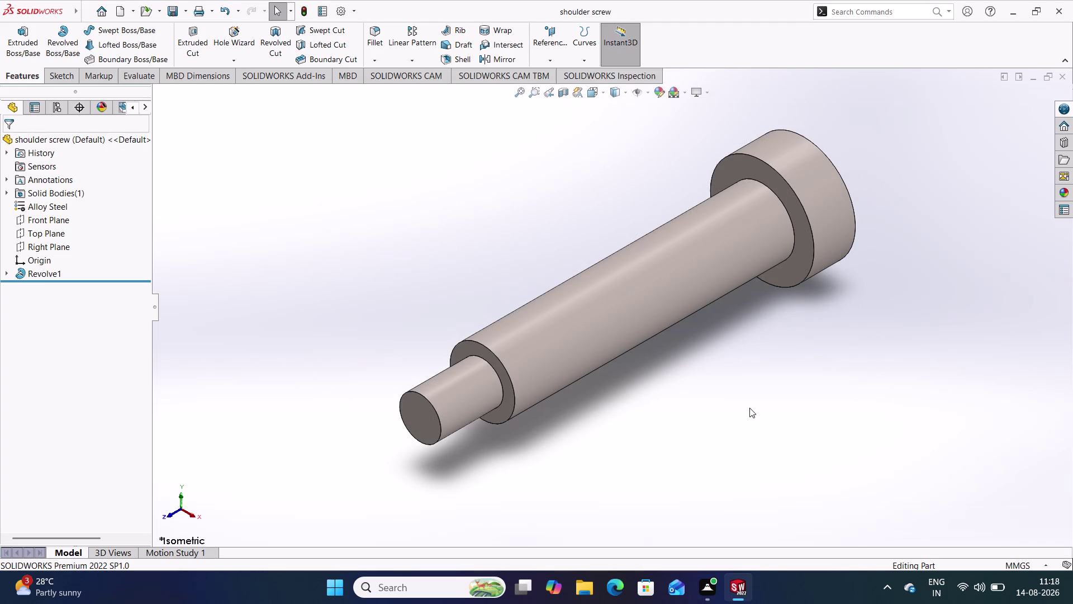
key(ctrl+n)
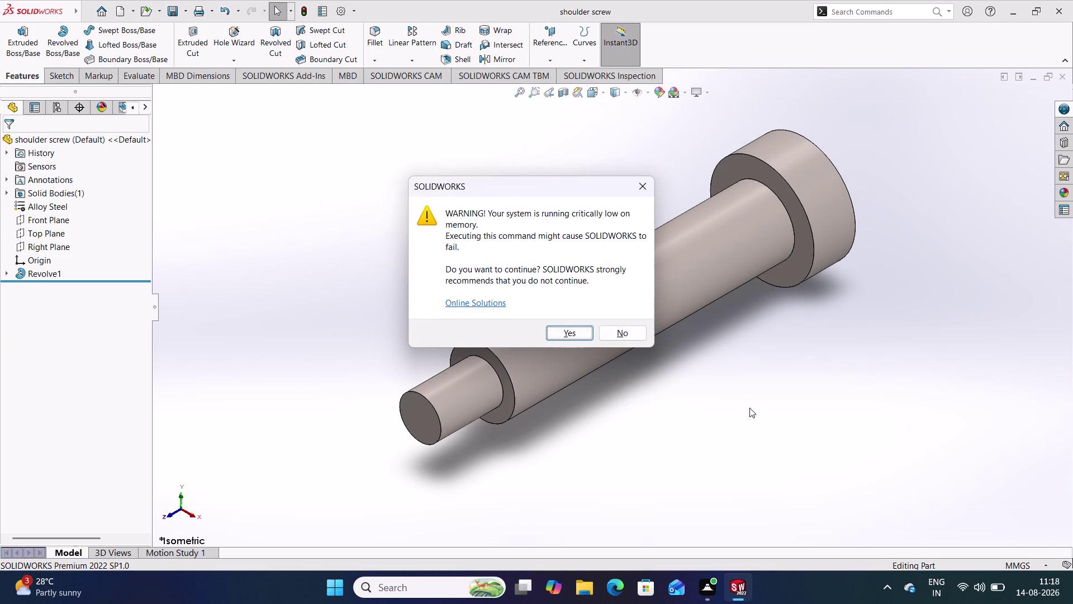
click(572, 332)
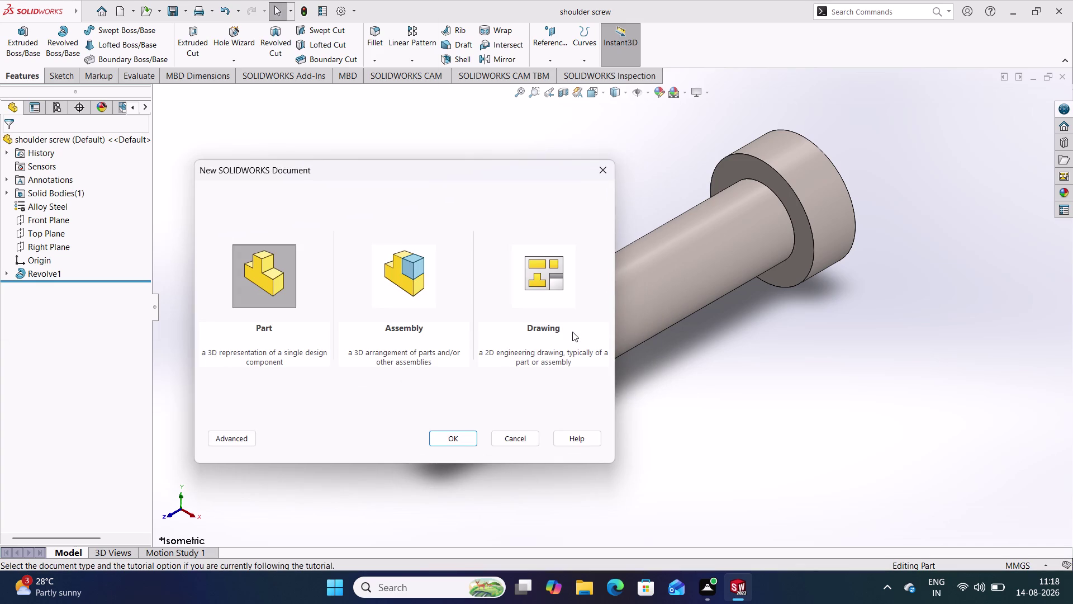
Confirm the new part document, then show the empty Part5 in isometric view.
key(Return)
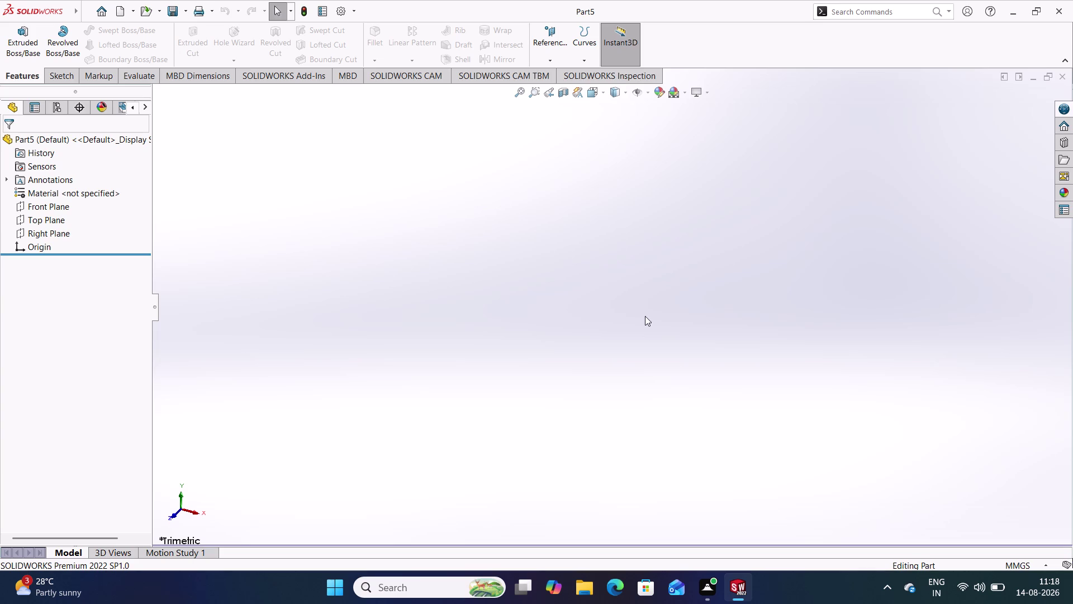
right_drag(676, 261, 566, 423)
right_drag(545, 223, 548, 321)
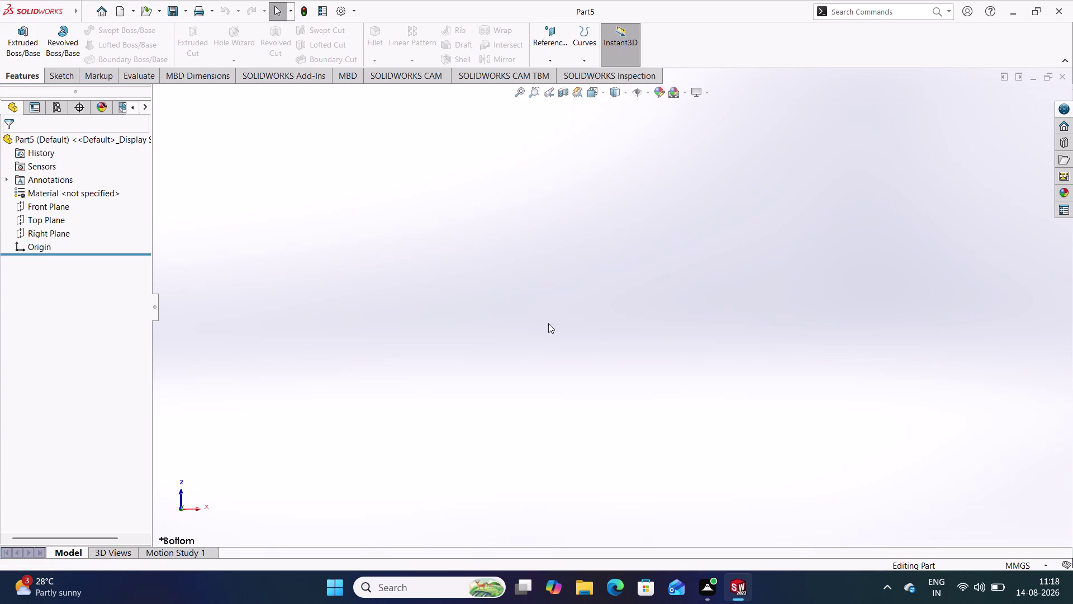
right_drag(548, 320, 546, 335)
right_drag(571, 142, 544, 311)
drag(413, 116, 696, 326)
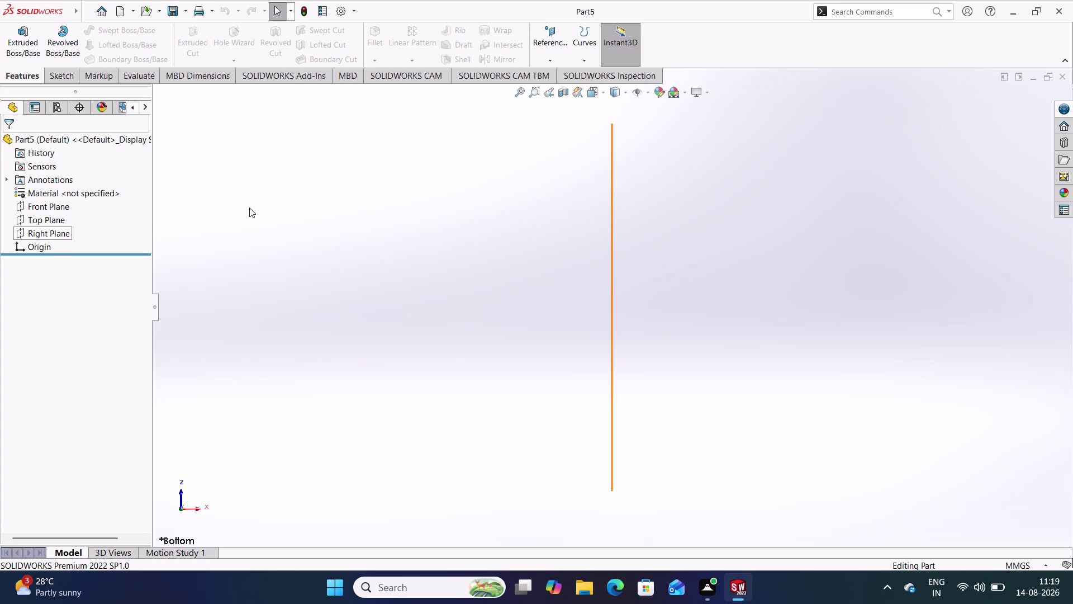
key(ctrl+7)
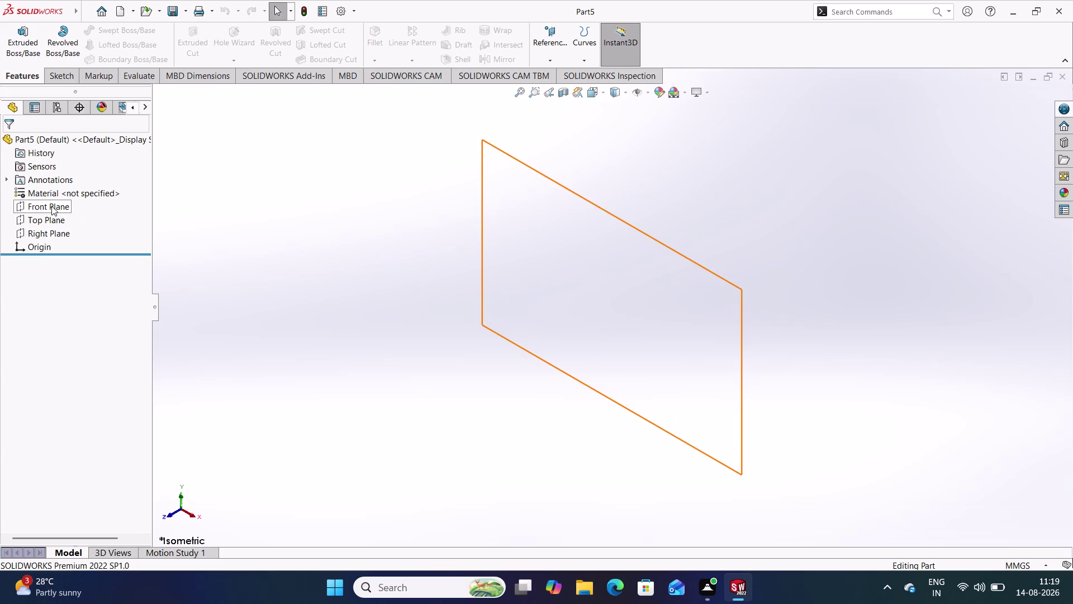